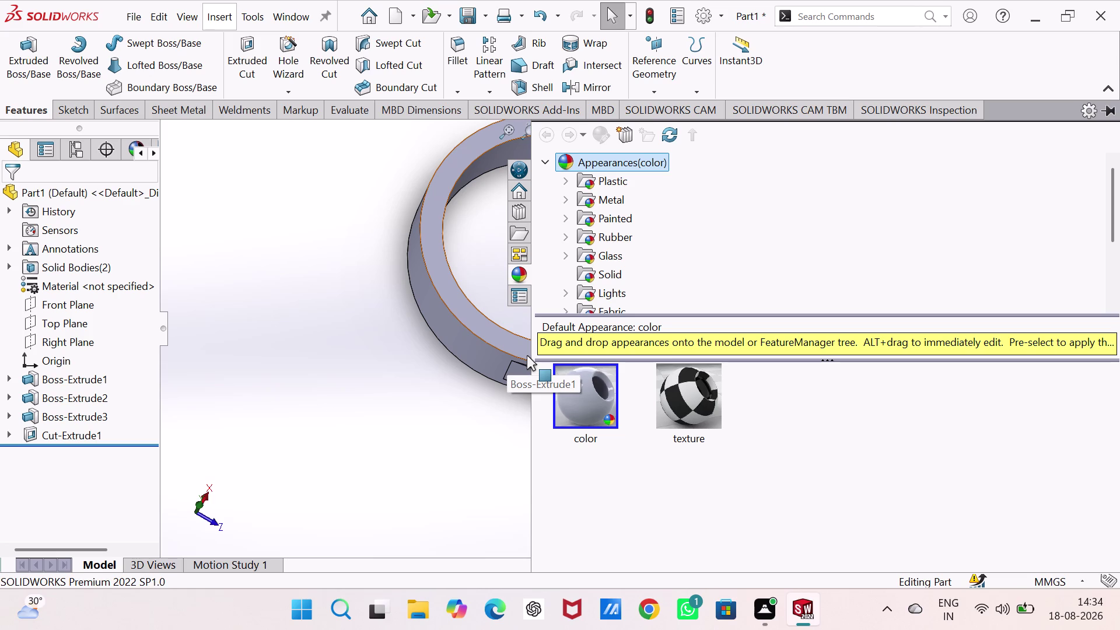
Apply the Metal > Bronze appearance to the bracket's ring body.
click(564, 200)
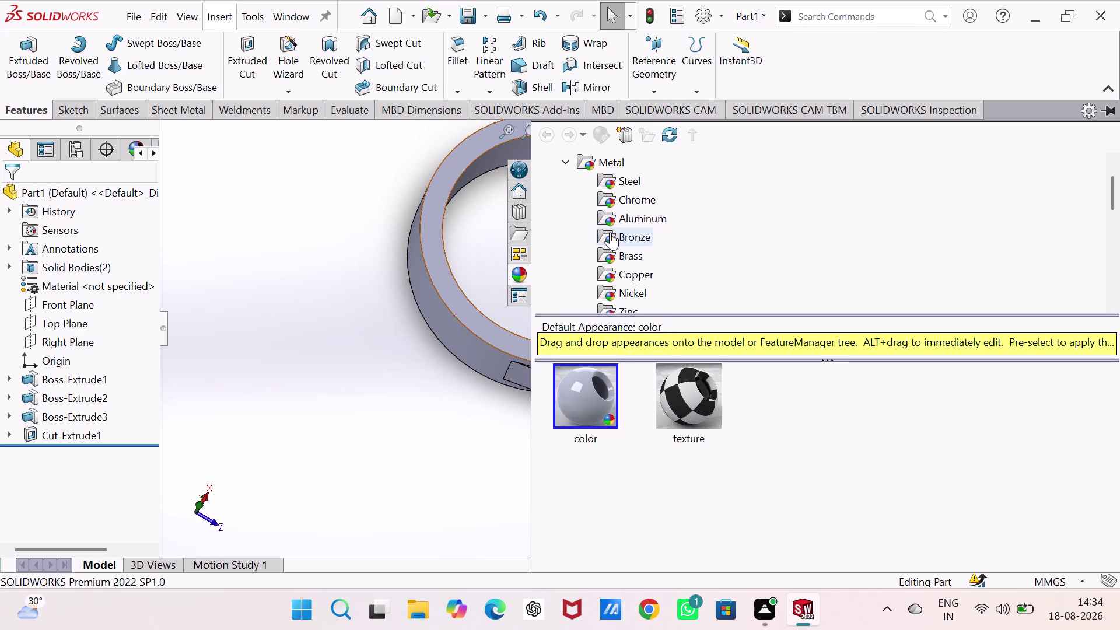
click(625, 231)
drag(803, 390, 640, 341)
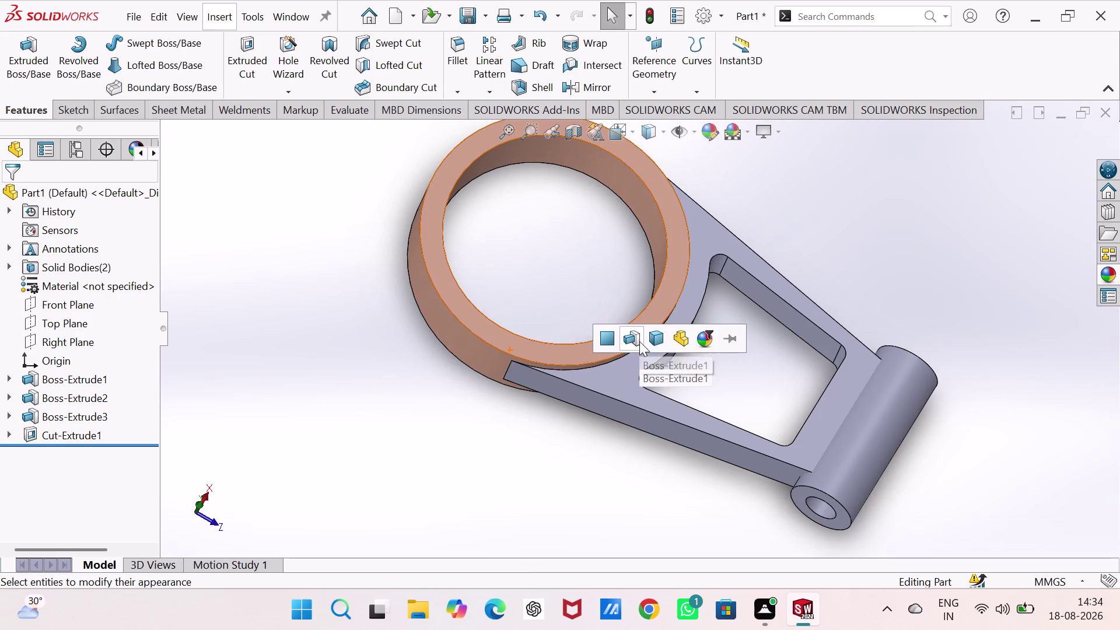
click(653, 337)
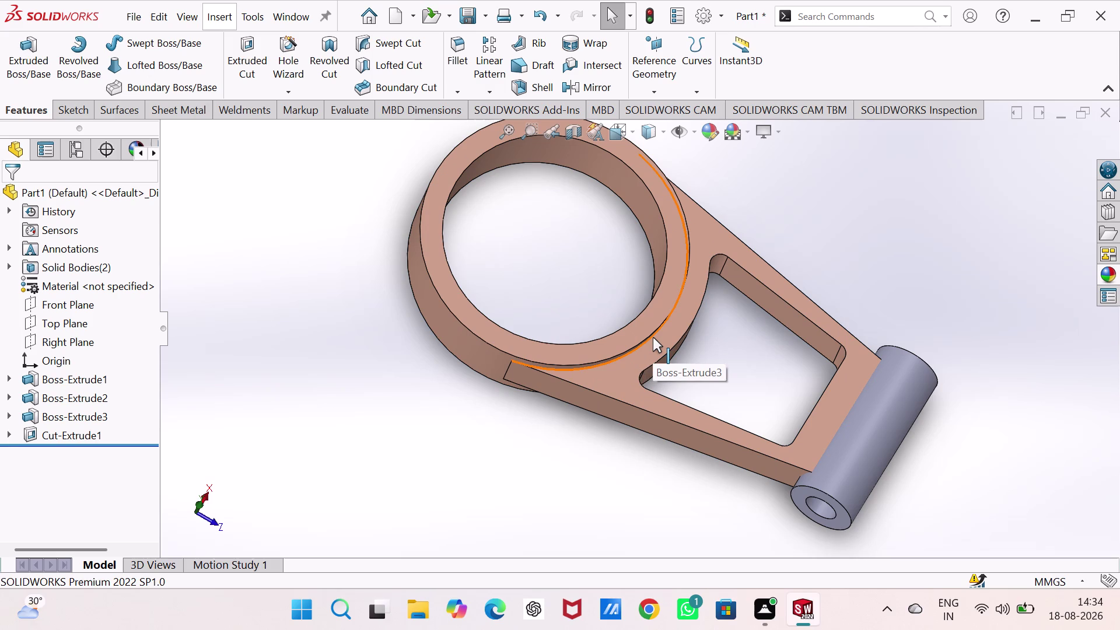
click(358, 402)
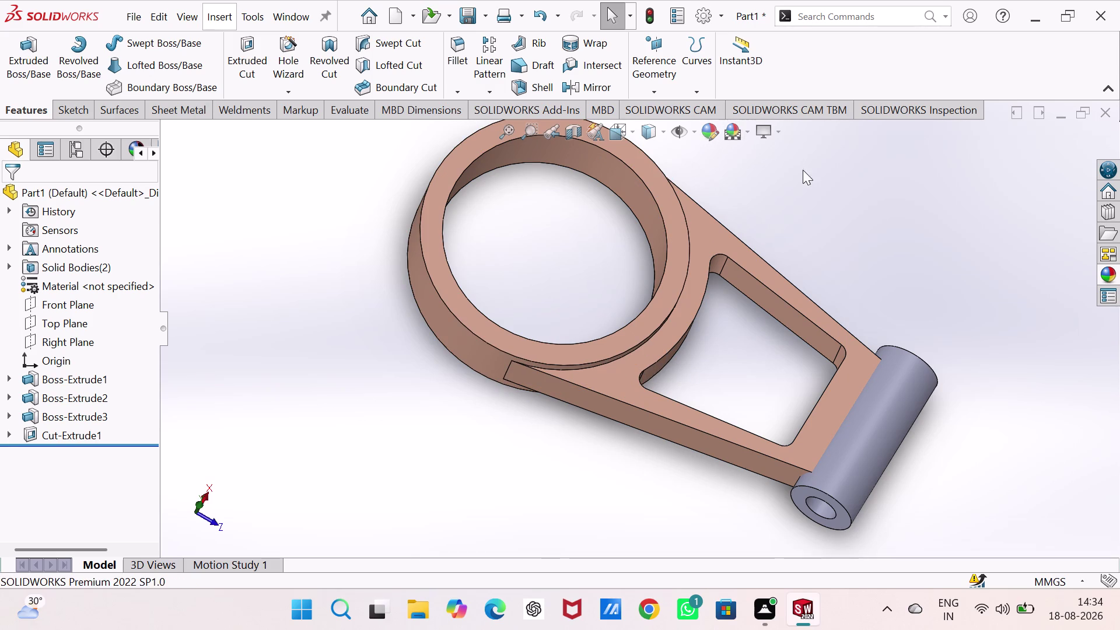
Apply the same bronze finish to the end cylinder body.
click(1113, 273)
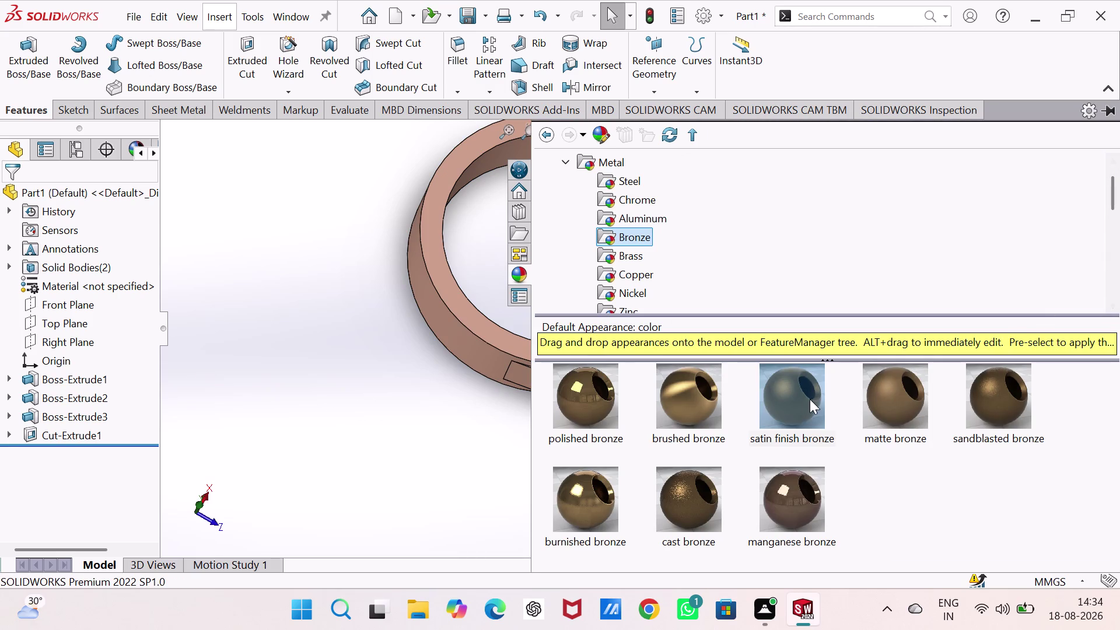
click(801, 395)
drag(631, 468, 504, 458)
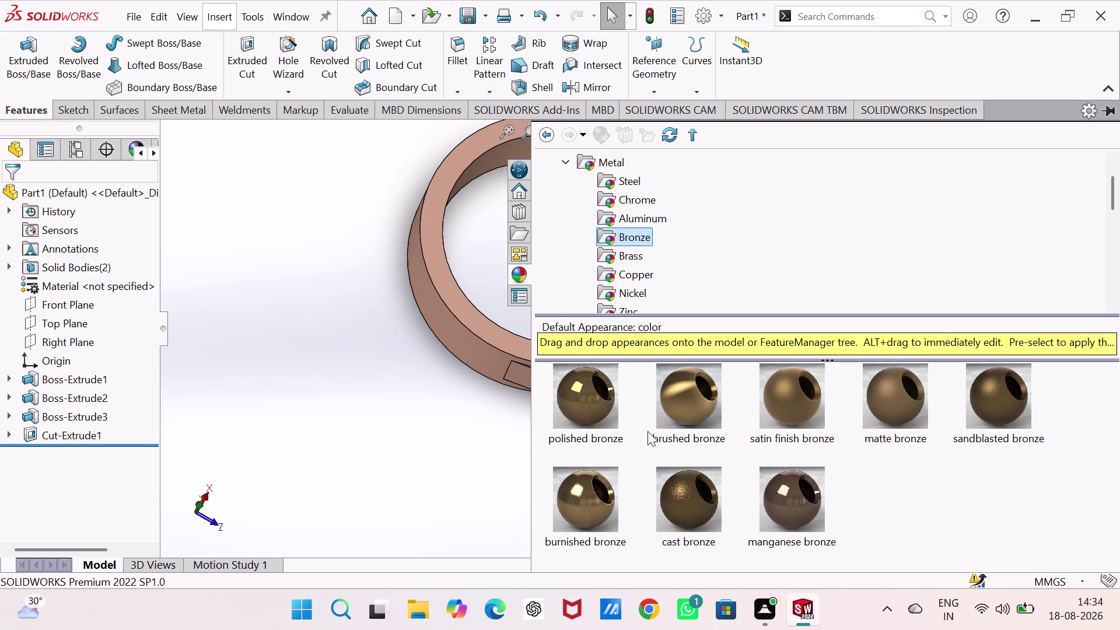
drag(784, 395, 932, 457)
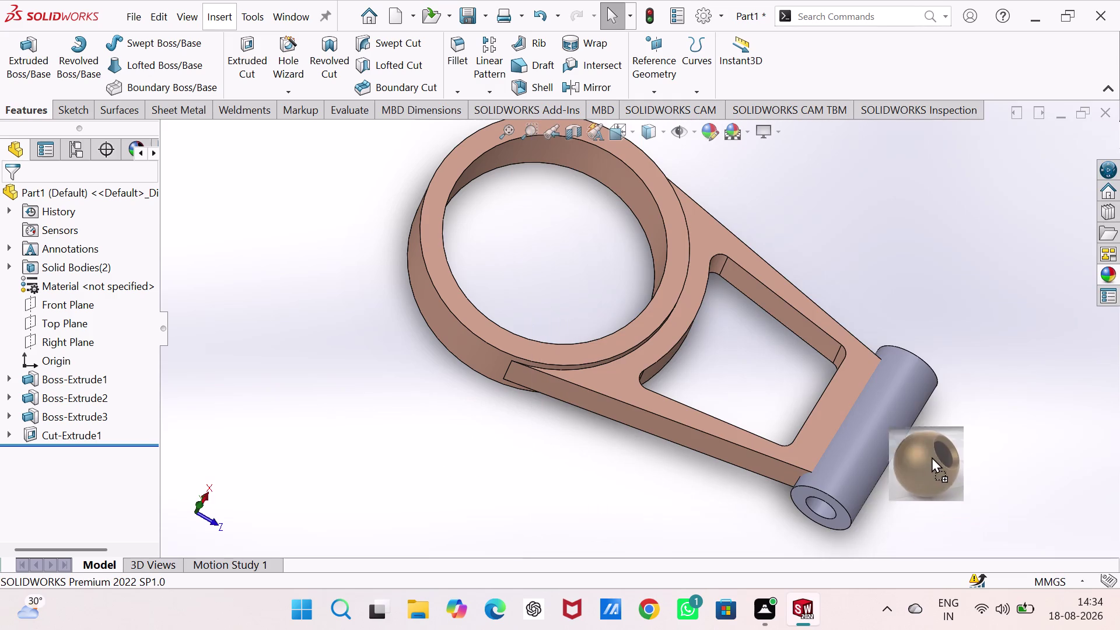
drag(932, 456, 884, 441)
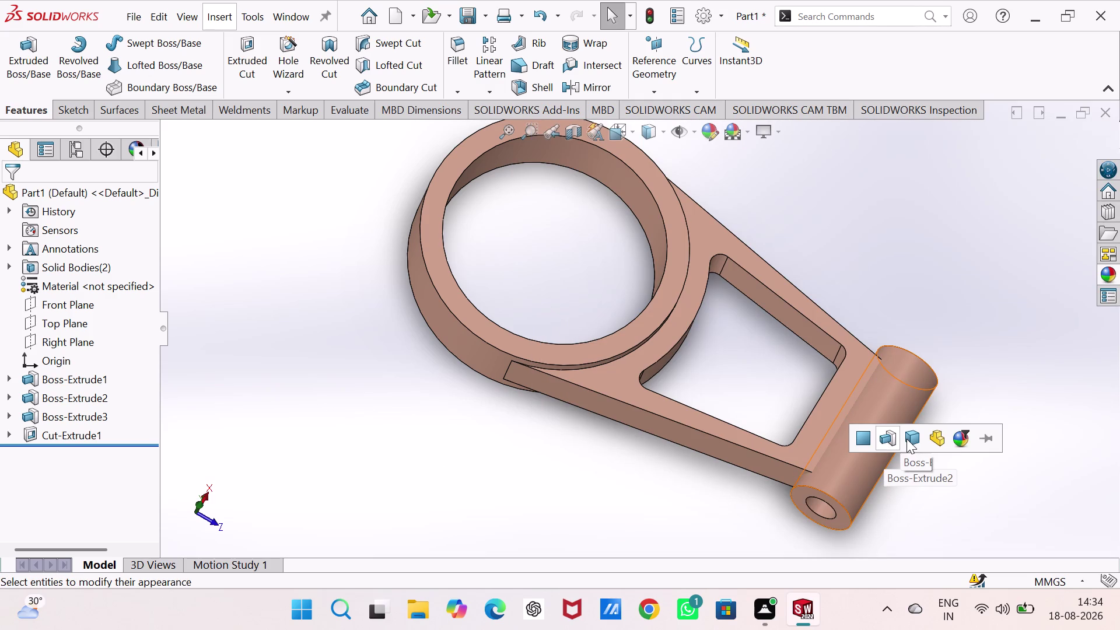
click(907, 438)
click(912, 255)
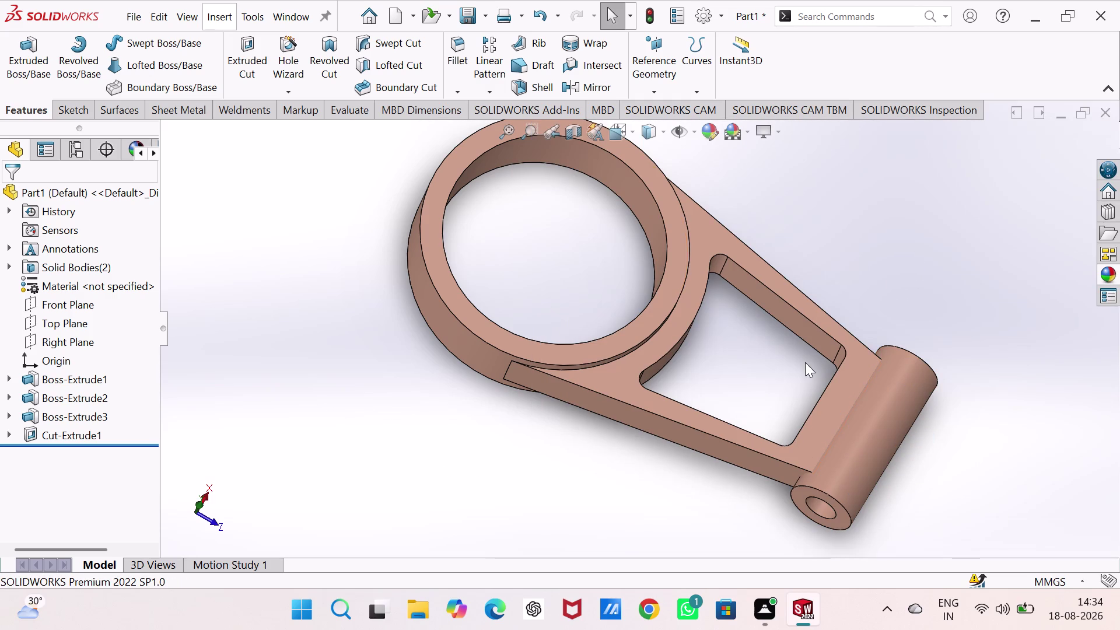
middle_drag(805, 363, 669, 414)
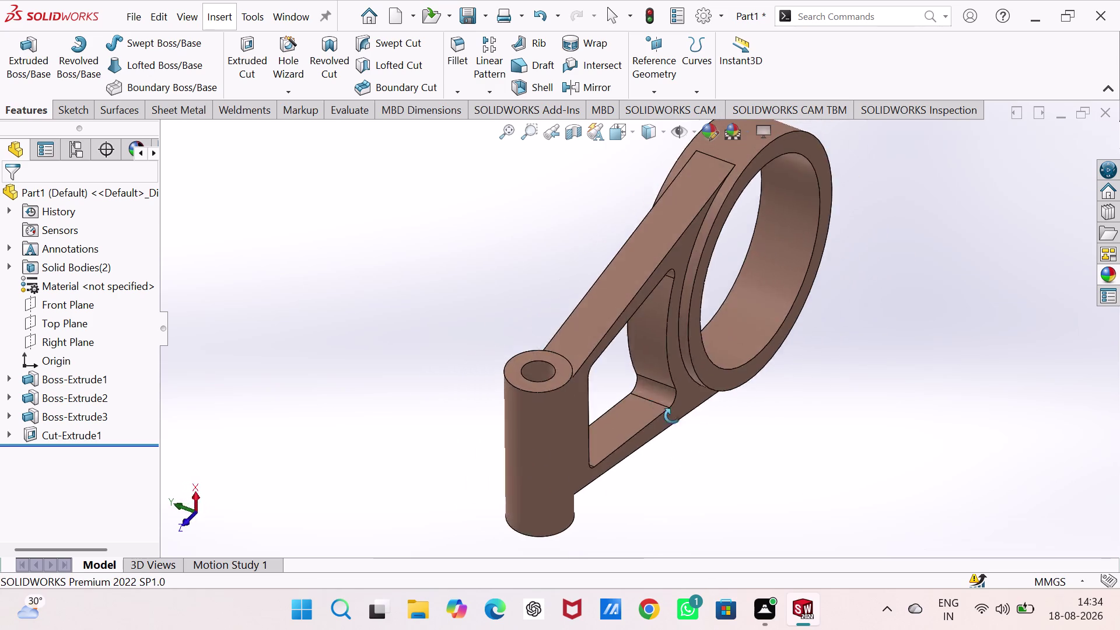
middle_drag(669, 414, 806, 383)
scroll(up, 3)
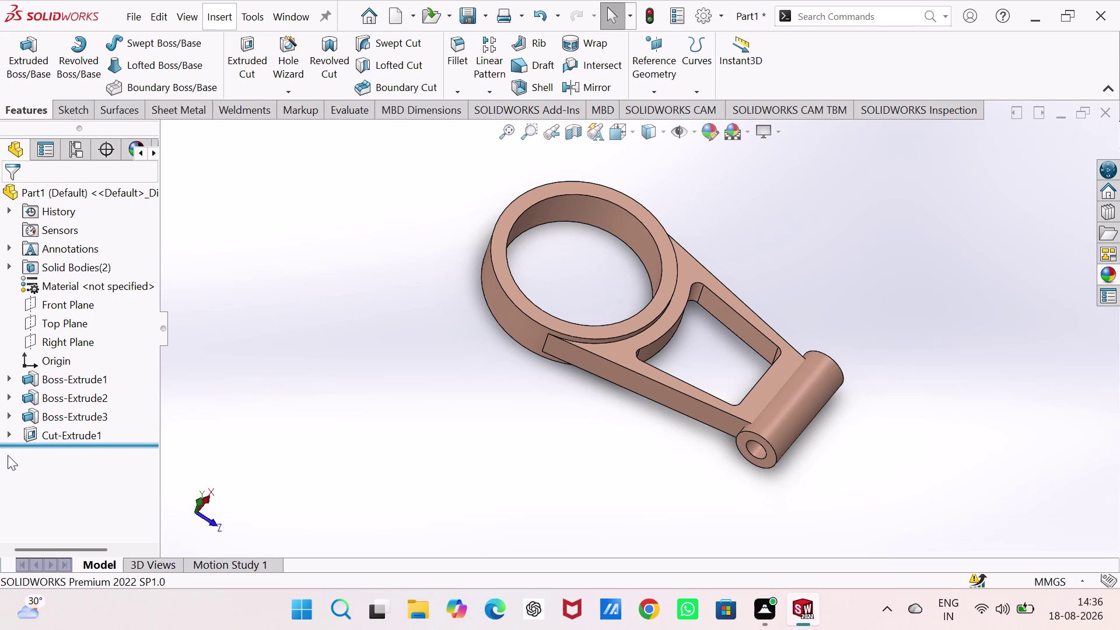
right_drag(8, 455, 2, 500)
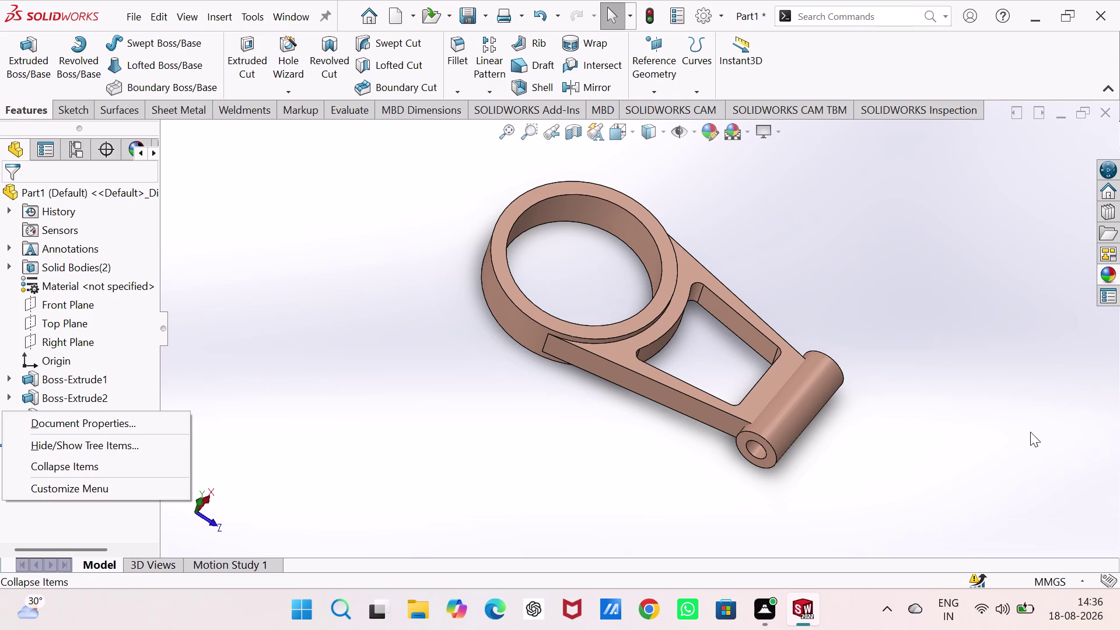
key(ctrl+n)
key(ctrl+s)
click(368, 402)
key(ctrl+s)
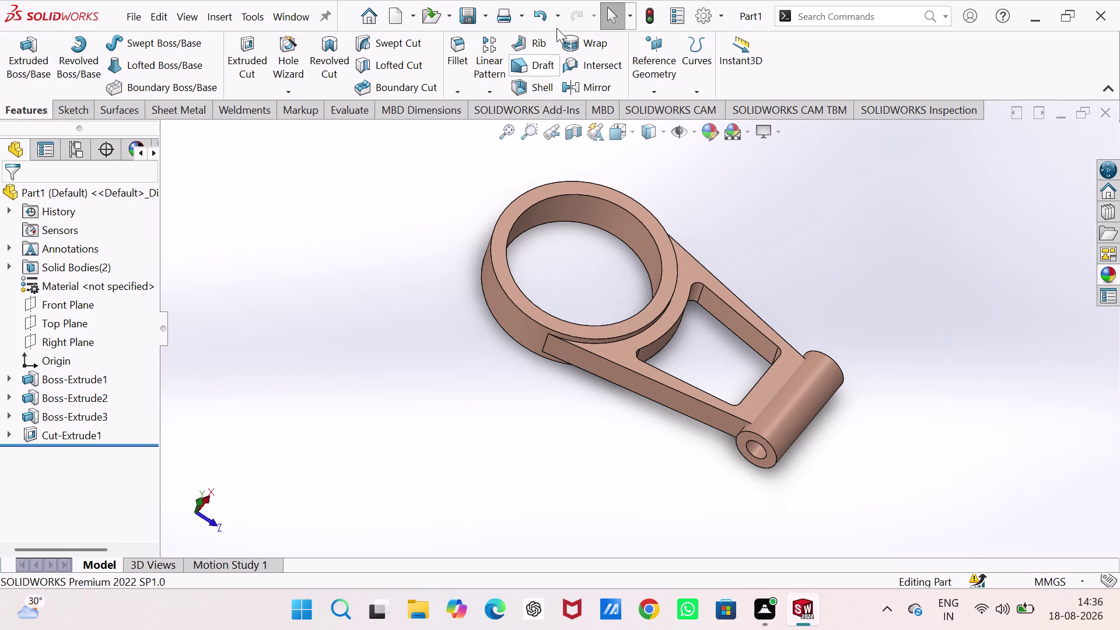
Save the bronze bracket part as Part1.
click(487, 16)
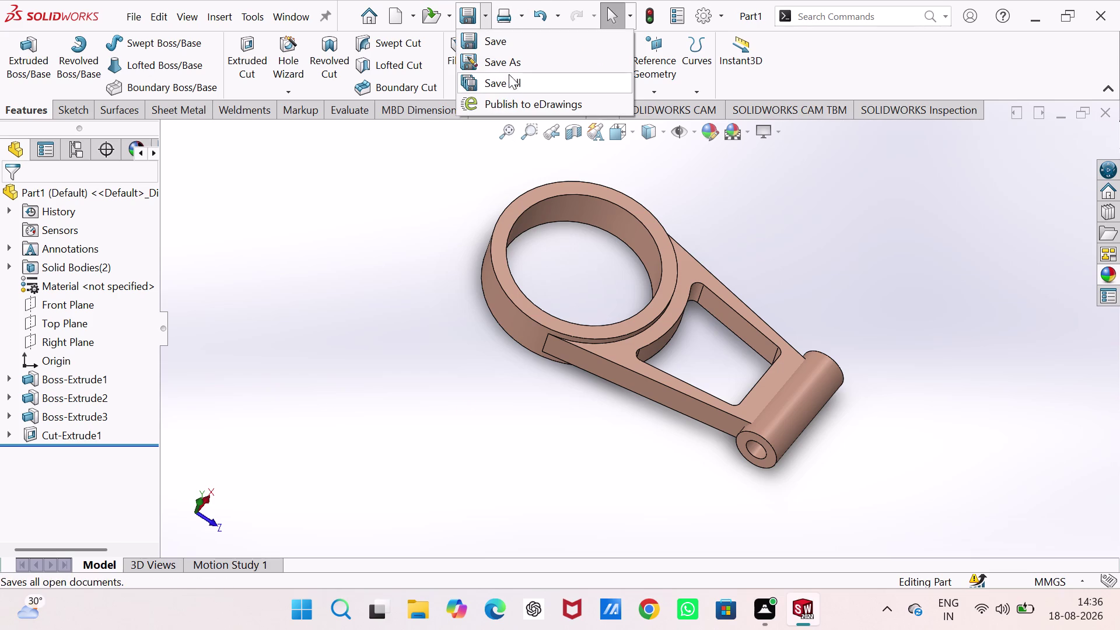
click(508, 62)
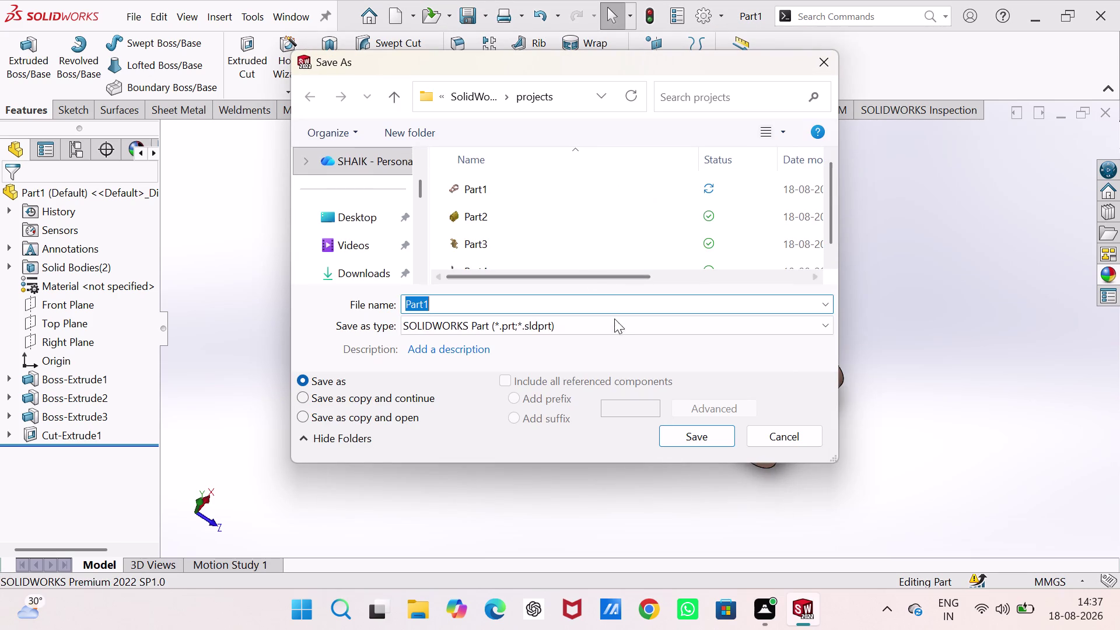
click(687, 447)
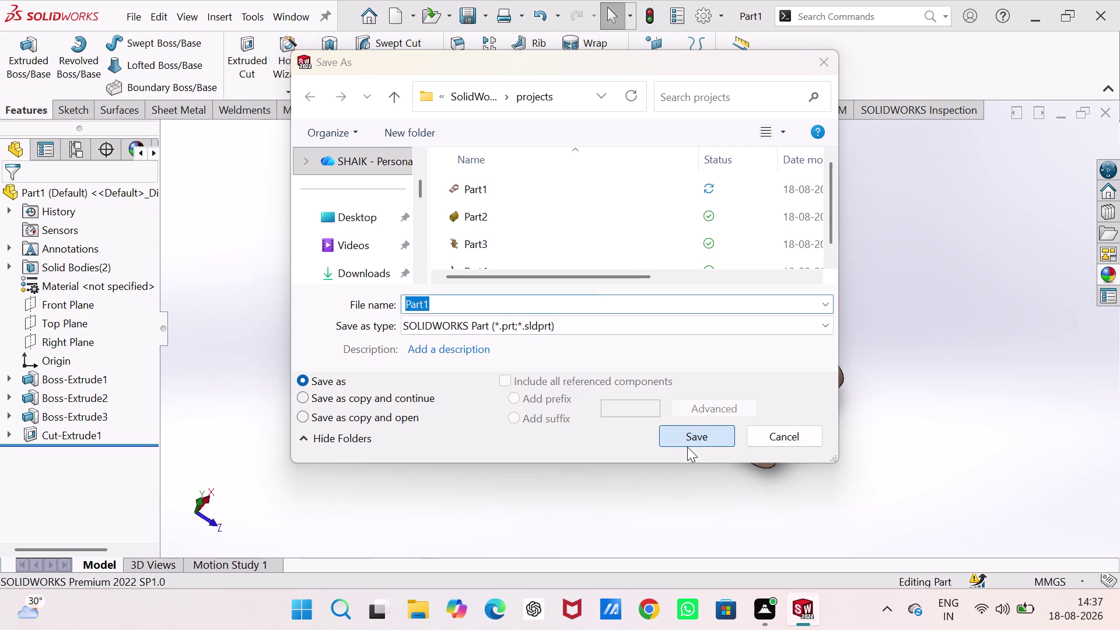
click(594, 304)
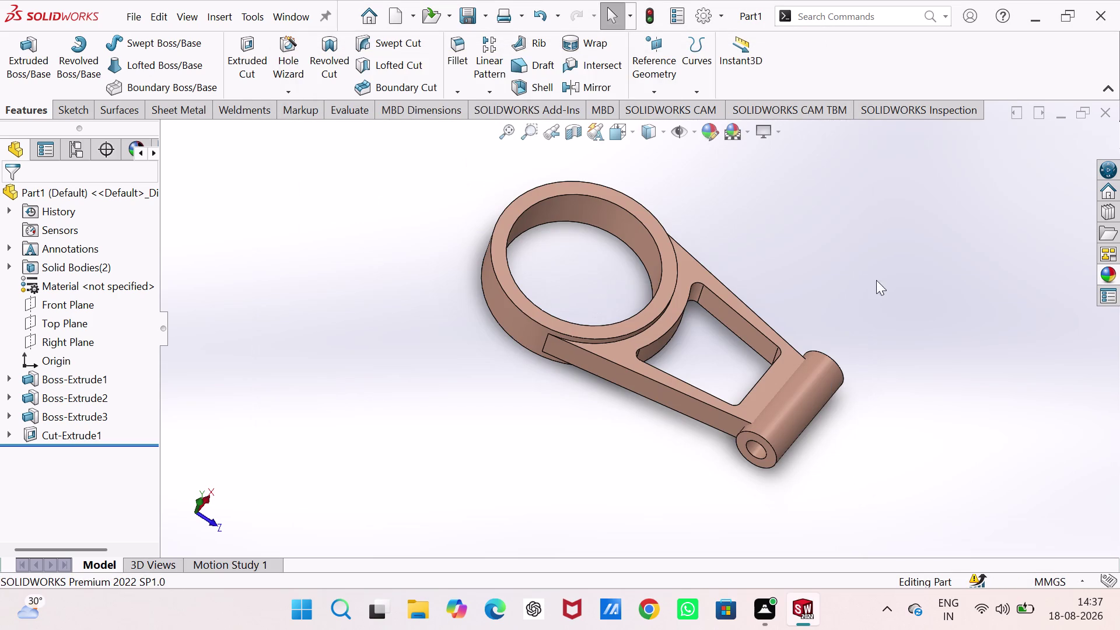
Create a new Drawing document.
click(874, 269)
key(ctrl+n)
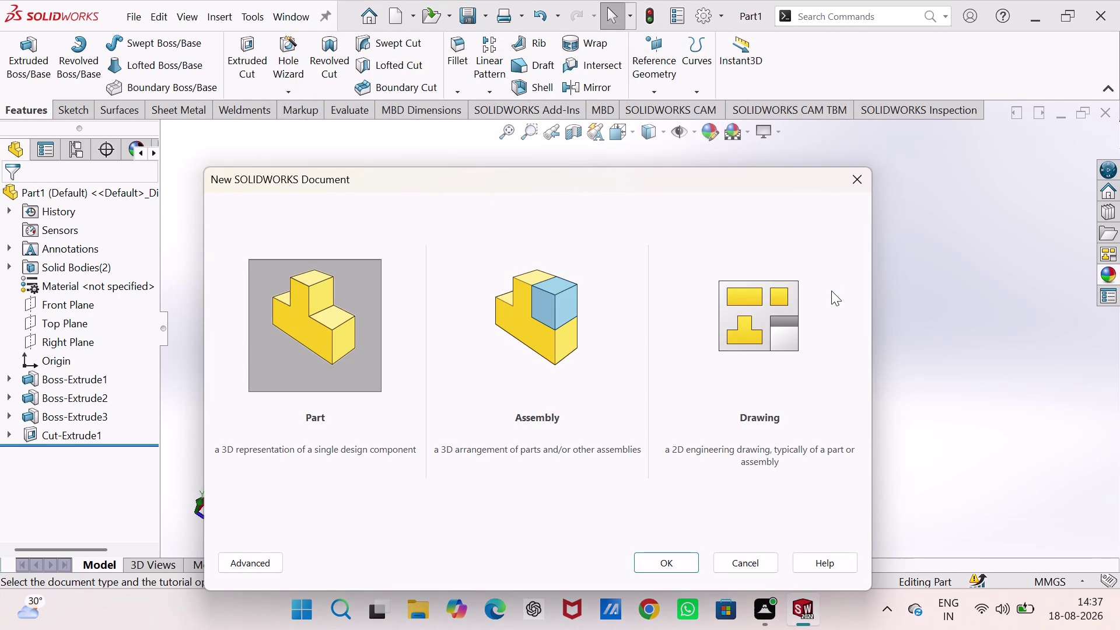
click(783, 305)
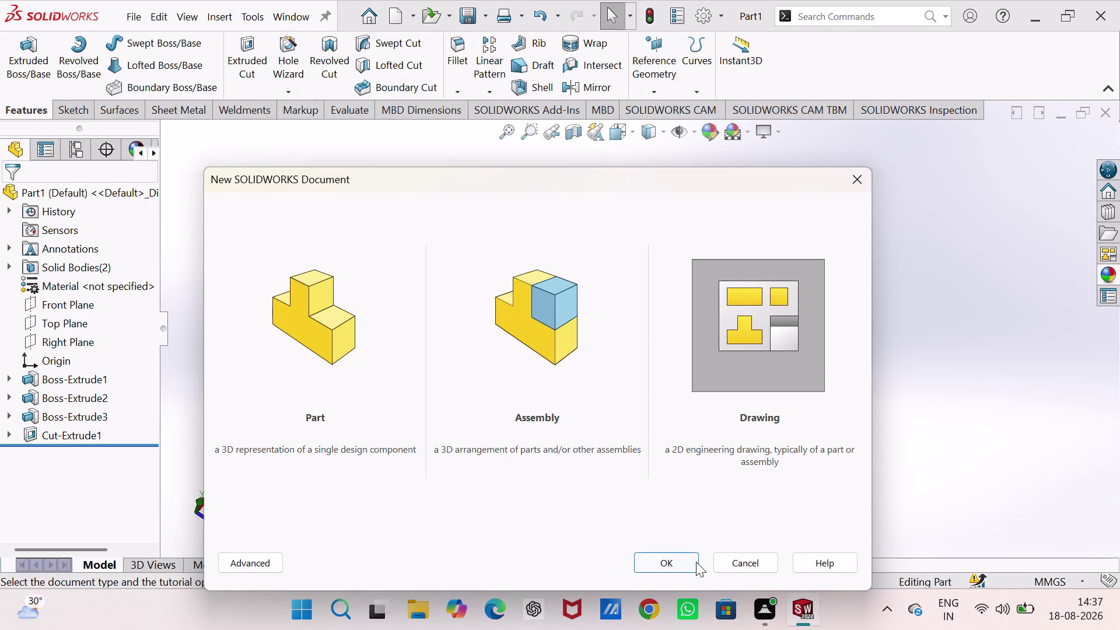
click(696, 562)
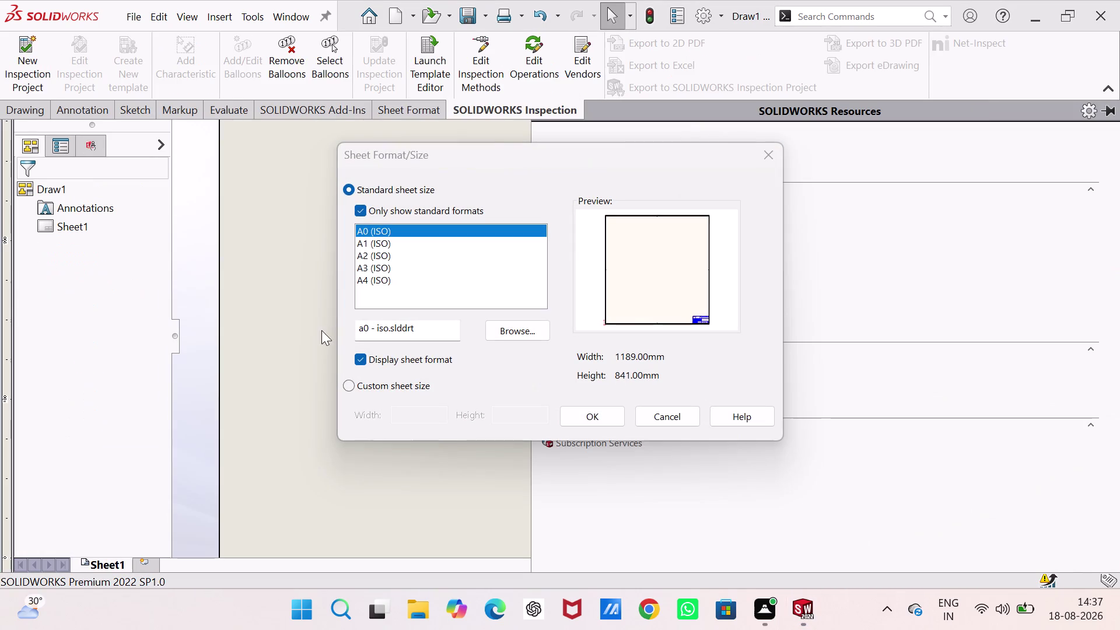
Accept a standard sheet size and start a model view of the bracket.
click(384, 267)
click(588, 417)
click(360, 399)
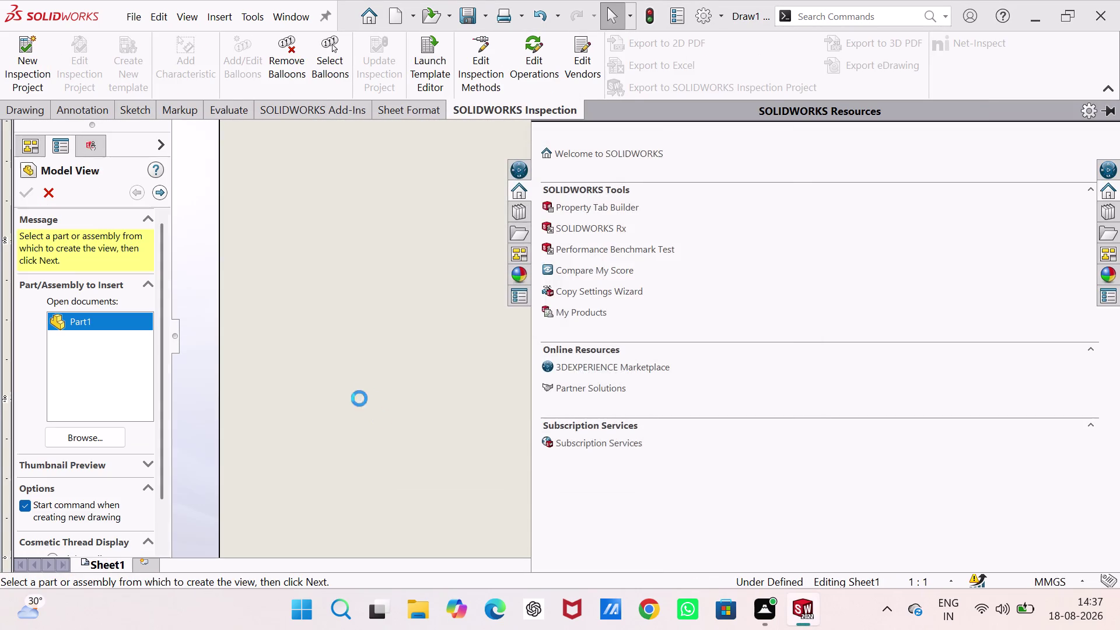
click(660, 301)
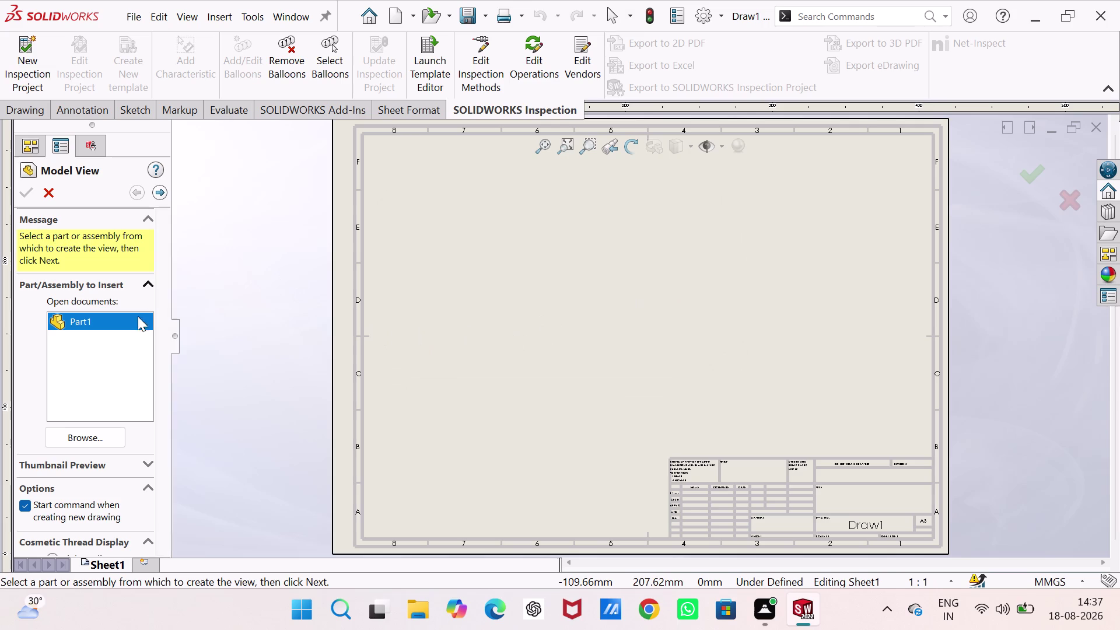
click(32, 109)
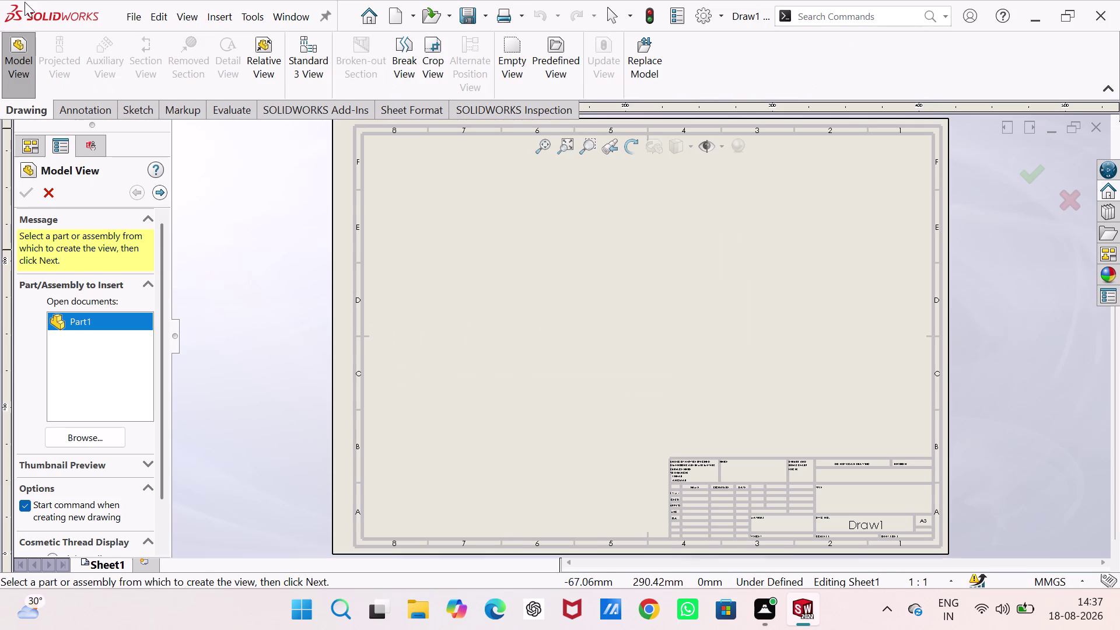
click(10, 47)
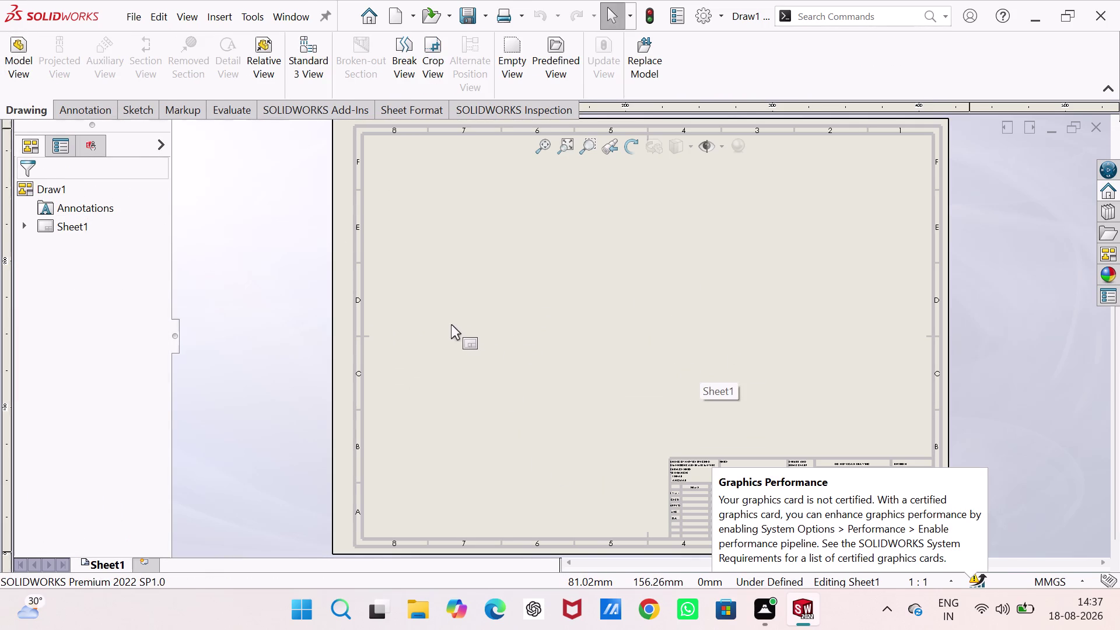
click(10, 56)
click(84, 434)
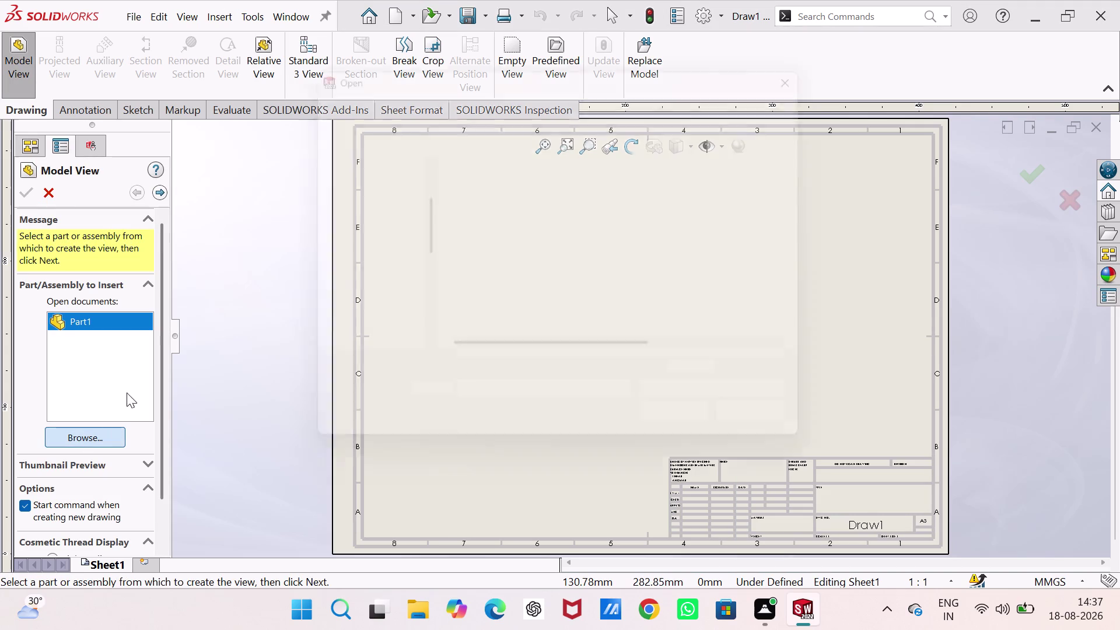
Place a 1:1 custom-scale front view of Part1 at the sheet's lower left.
click(478, 186)
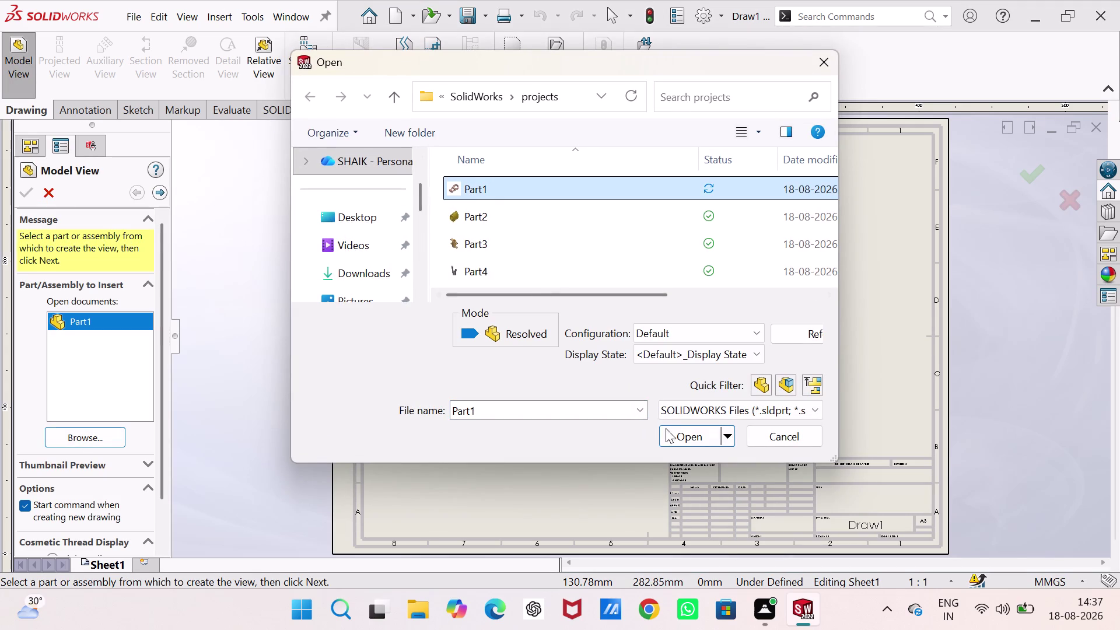
click(678, 432)
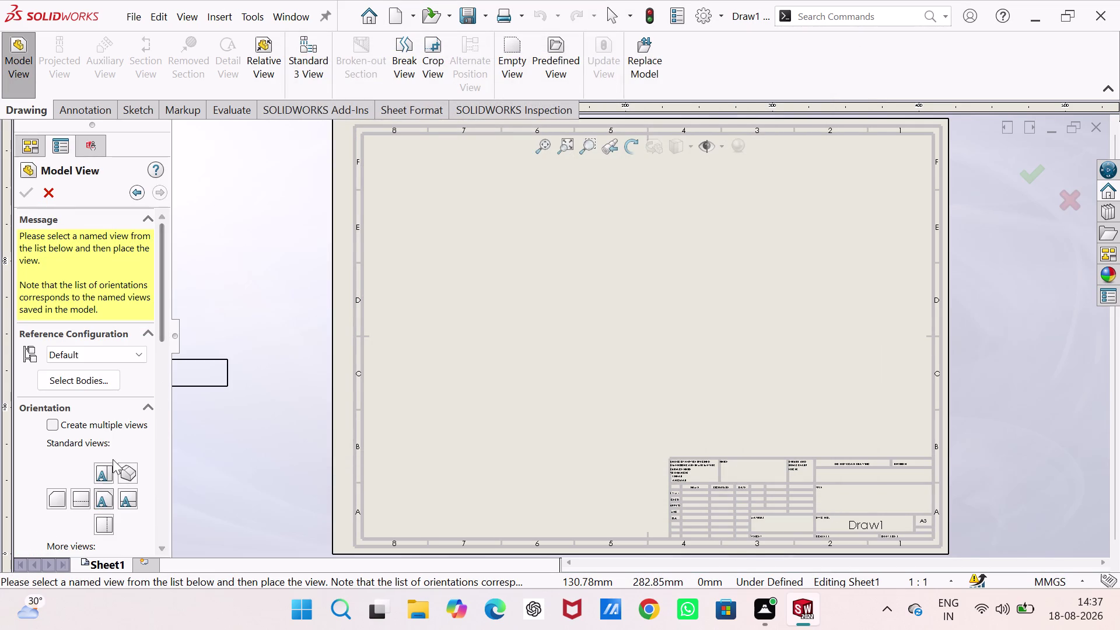
drag(161, 334, 170, 494)
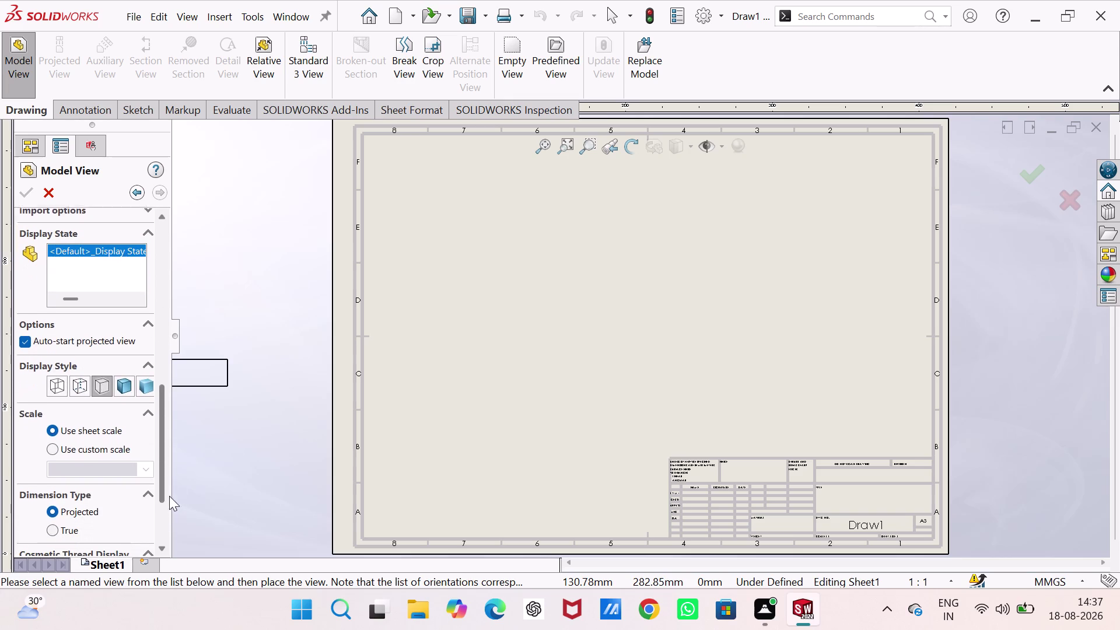
drag(169, 494, 163, 497)
click(77, 439)
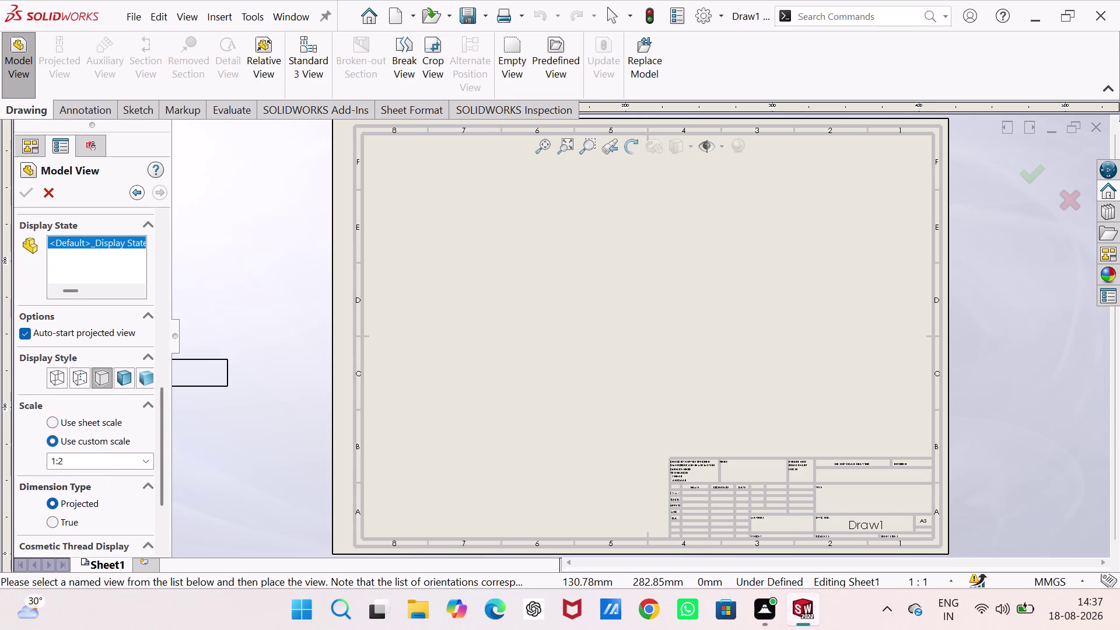
click(143, 461)
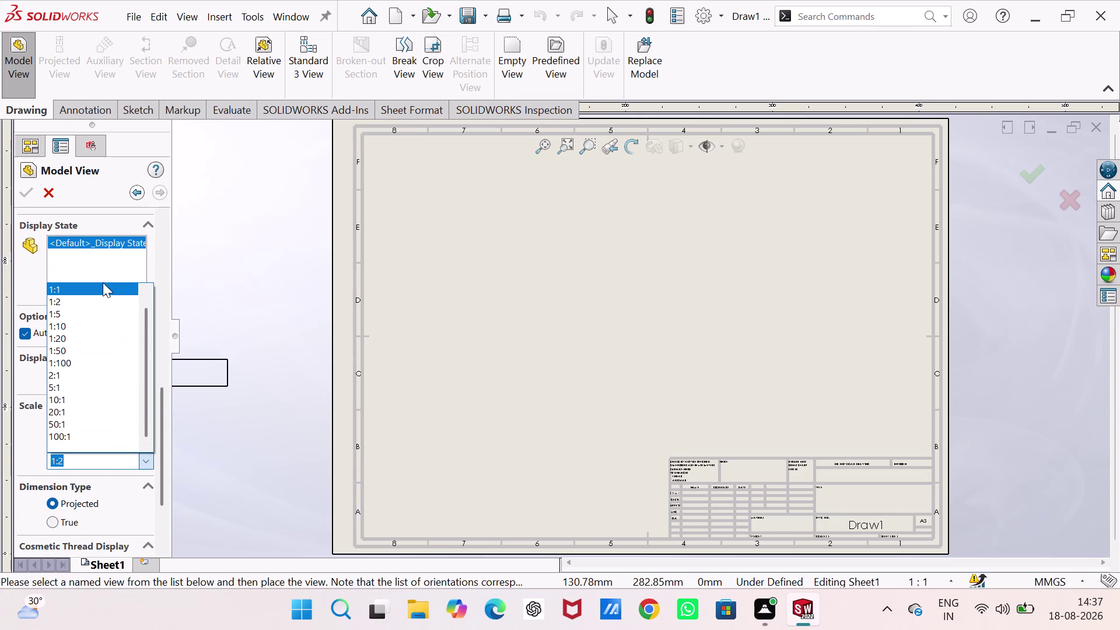
click(103, 282)
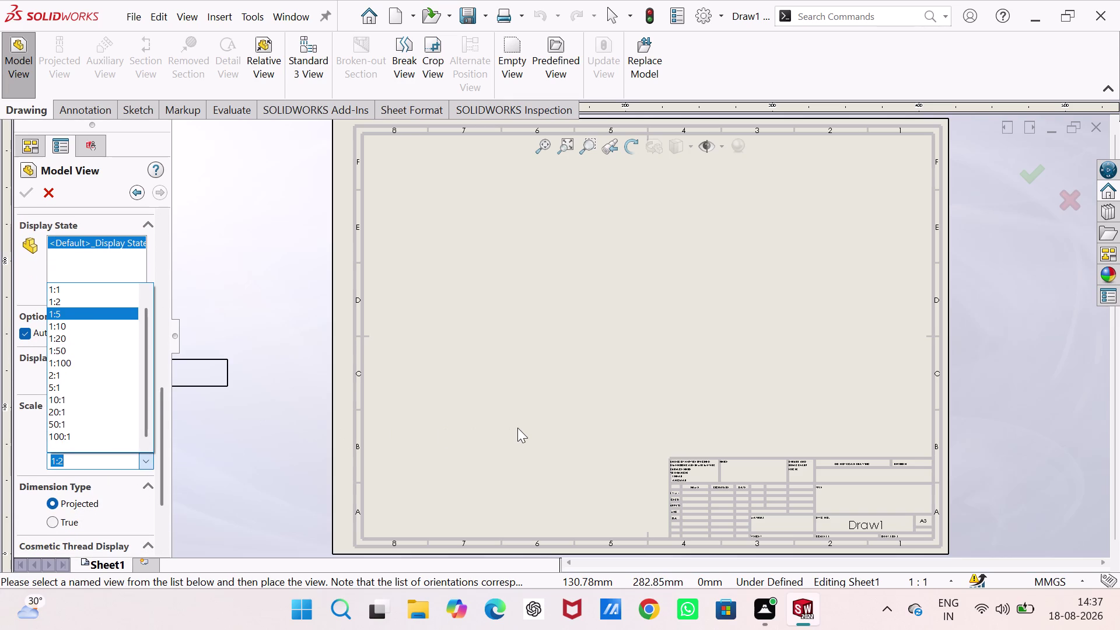
click(92, 288)
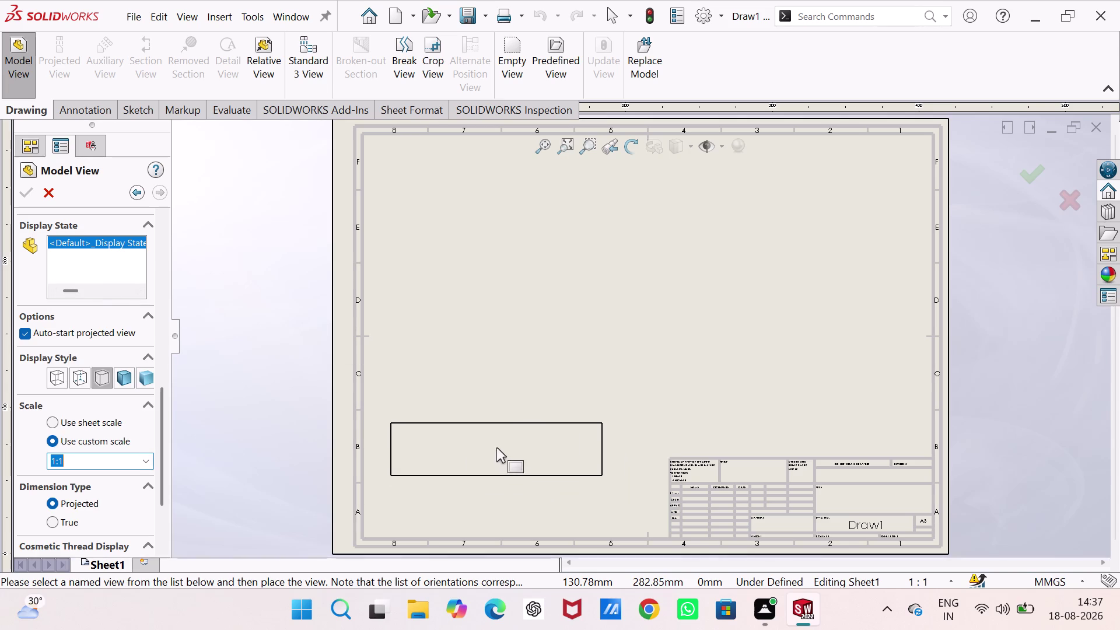
click(510, 424)
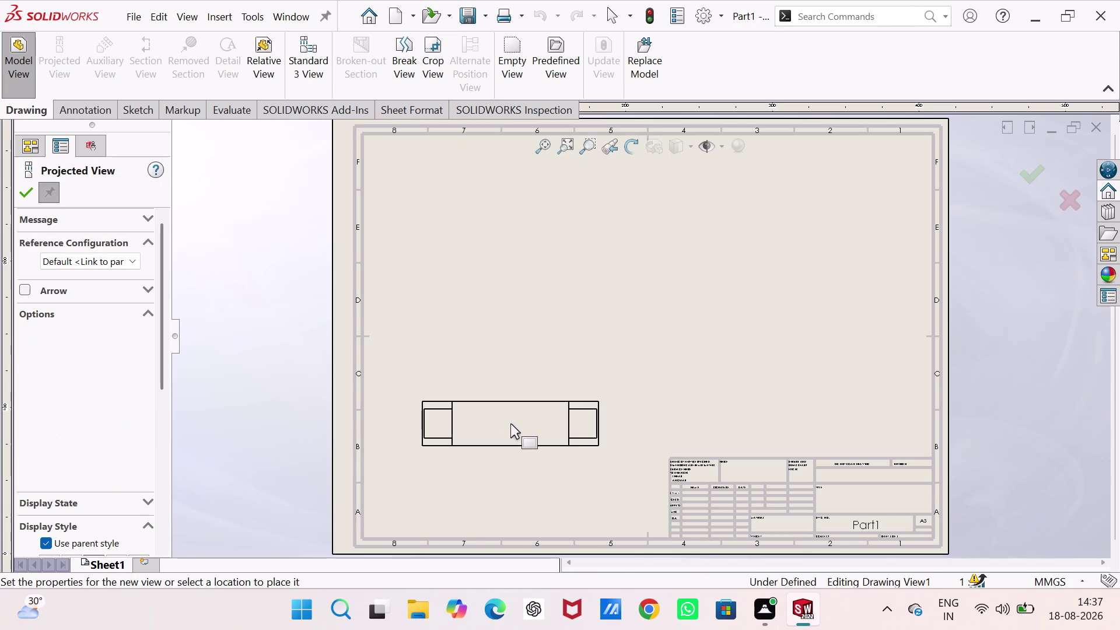
Cancel the projected view and undo Drawing View1, leaving Sheet1 blank.
key(ctrl+z)
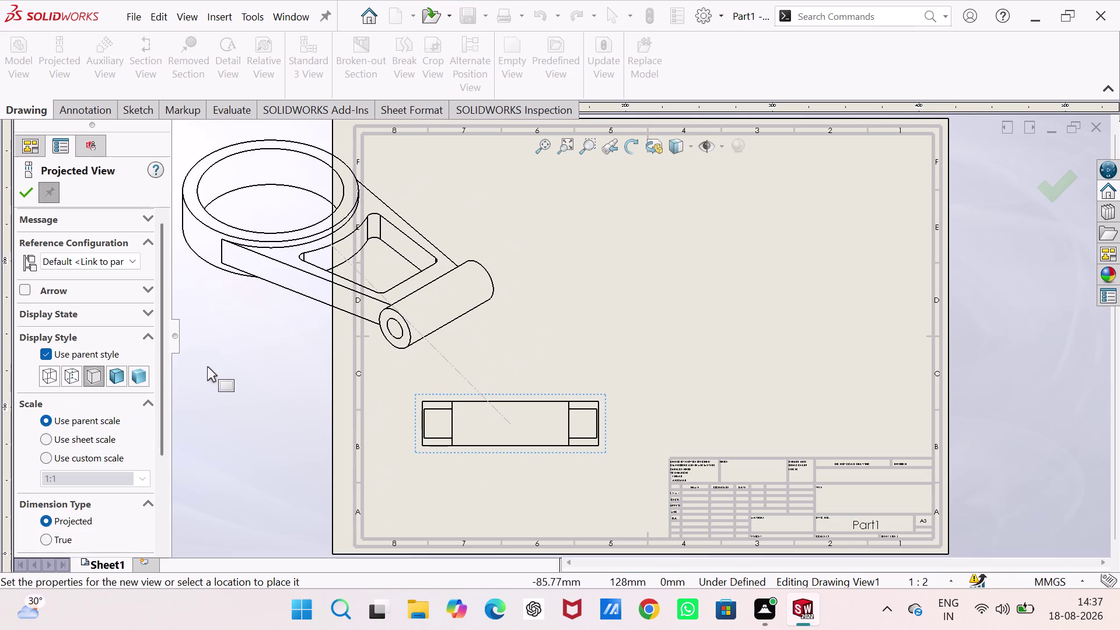
drag(164, 377, 167, 469)
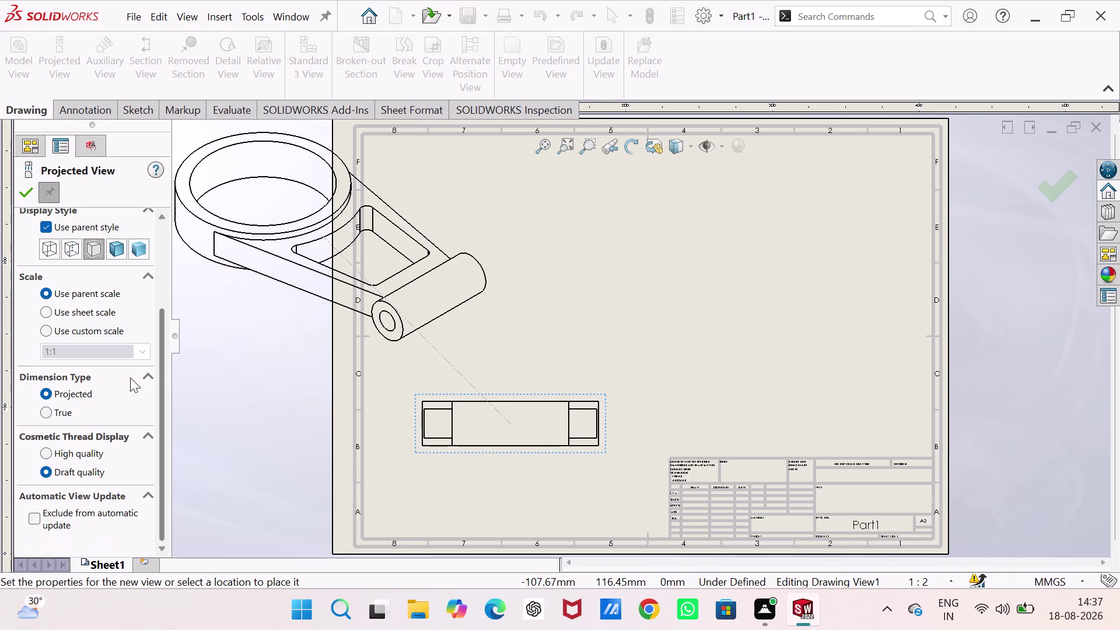
click(73, 253)
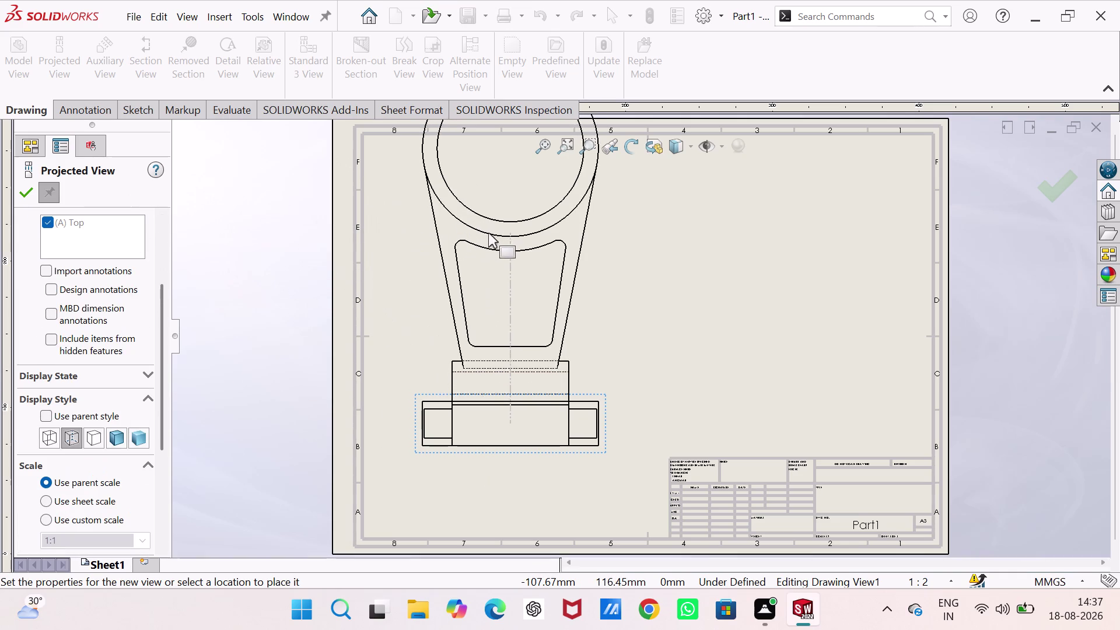
scroll(up, 3)
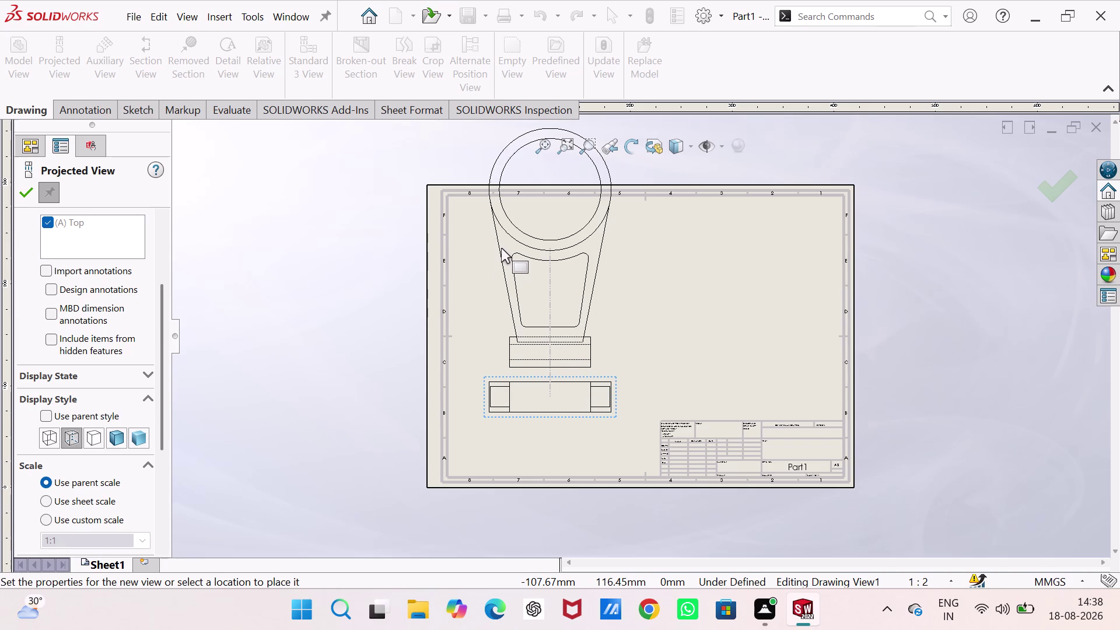
key(Escape)
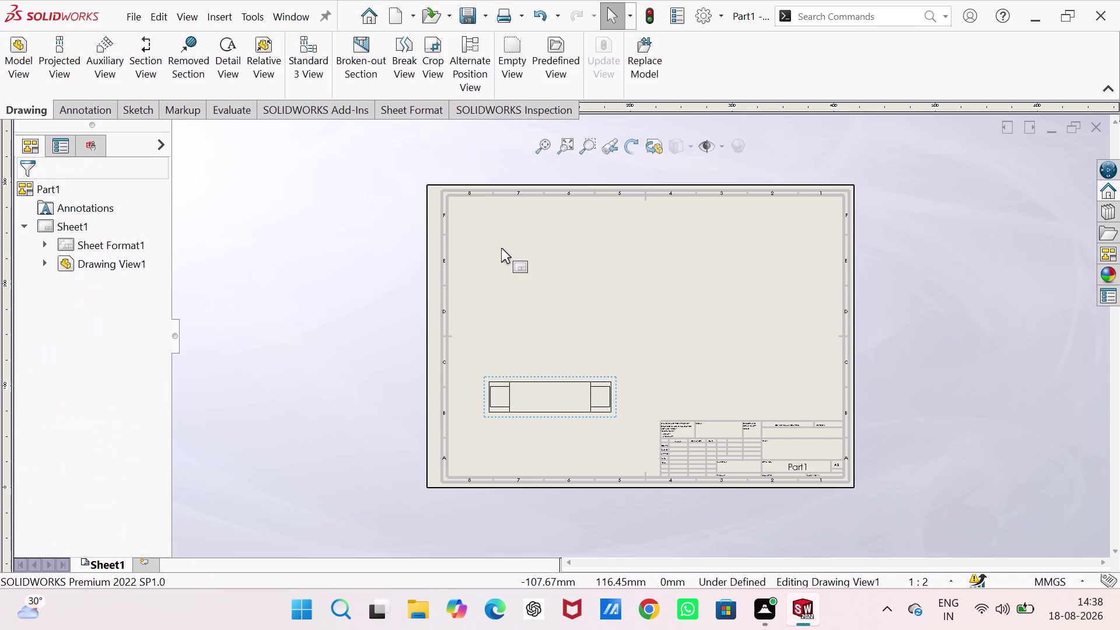
key(Escape)
key(ctrl+z)
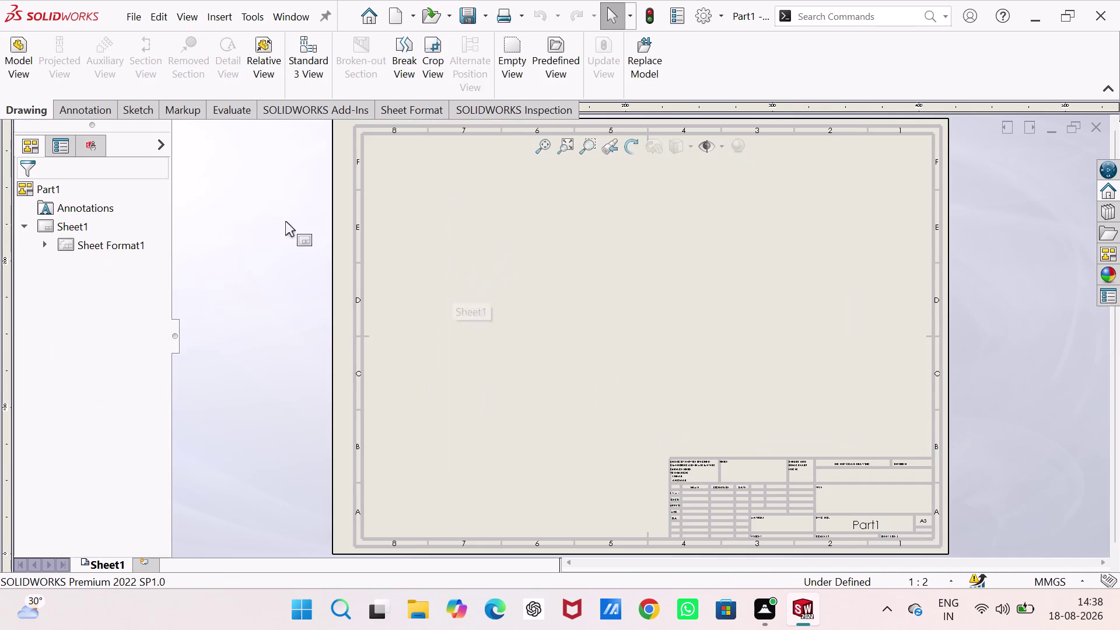
Insert a 1:1 Part1 front view with Hidden Lines Visible near the sheet bottom.
click(11, 48)
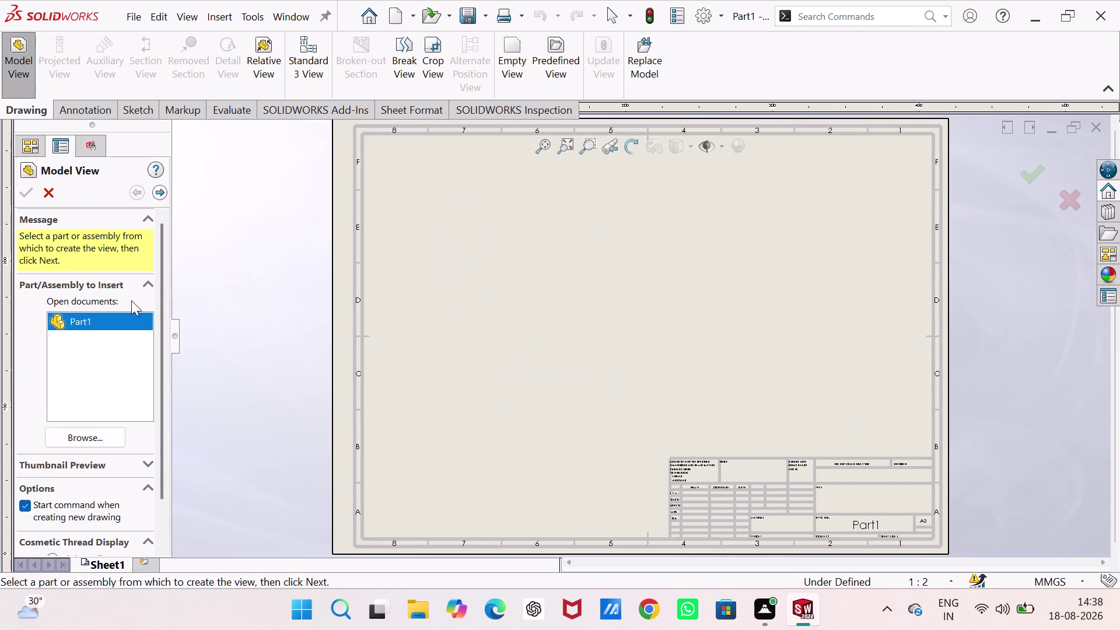
double_click(103, 321)
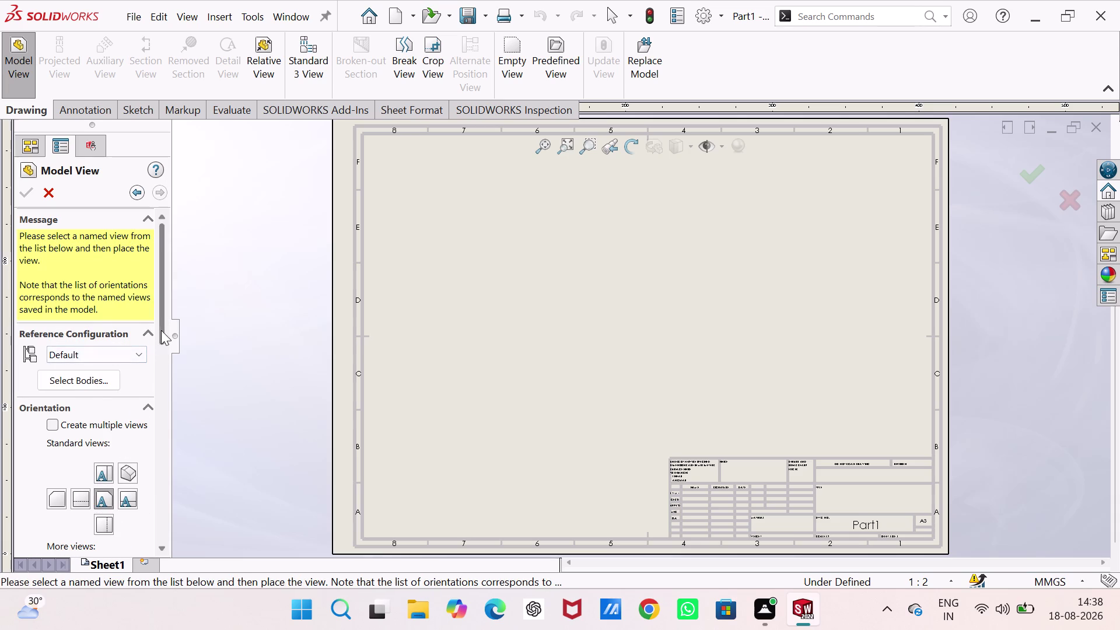
drag(162, 329, 164, 513)
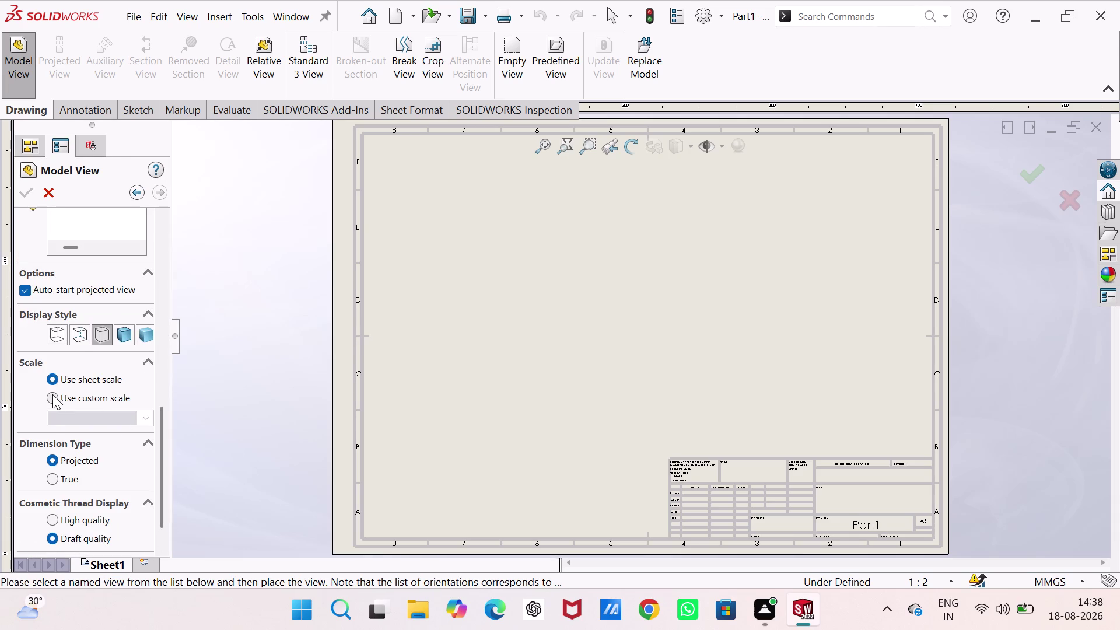
click(52, 394)
click(78, 334)
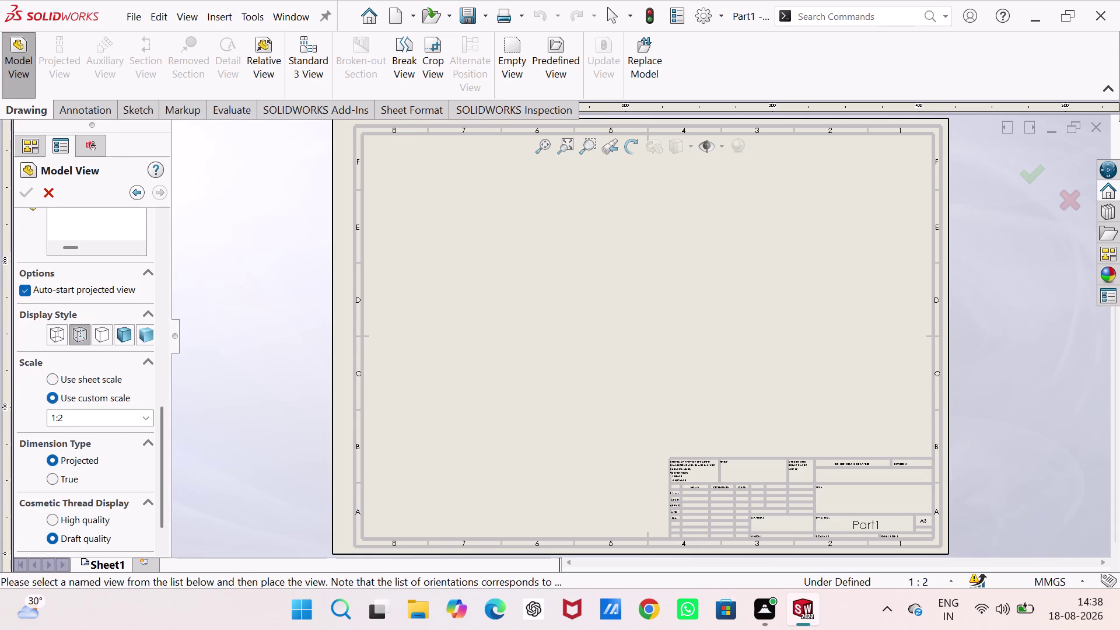
click(145, 417)
click(102, 429)
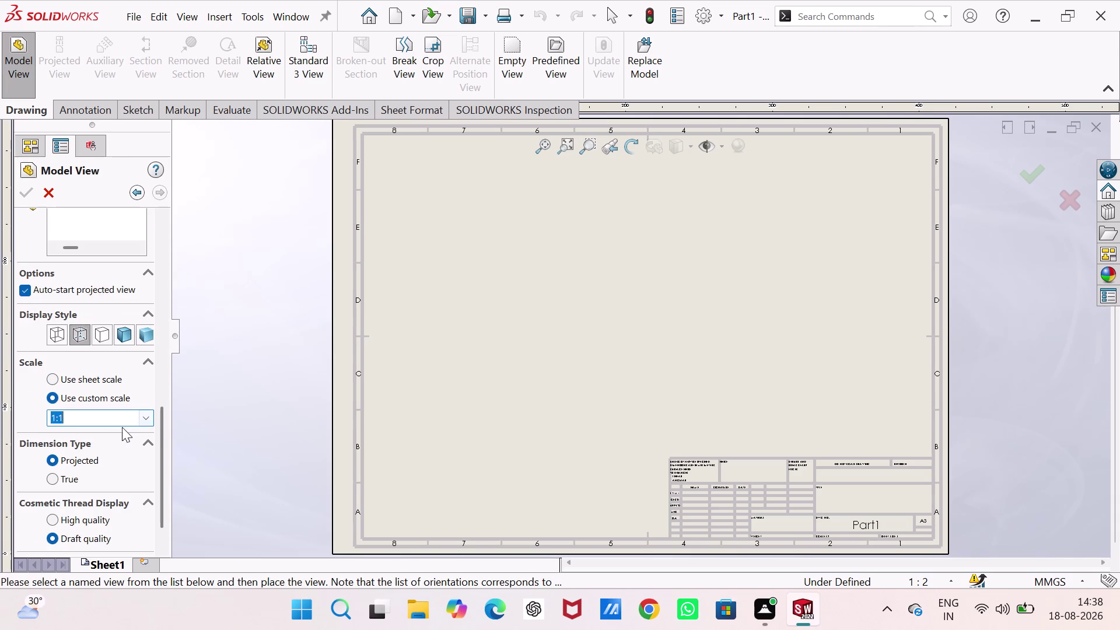
click(510, 480)
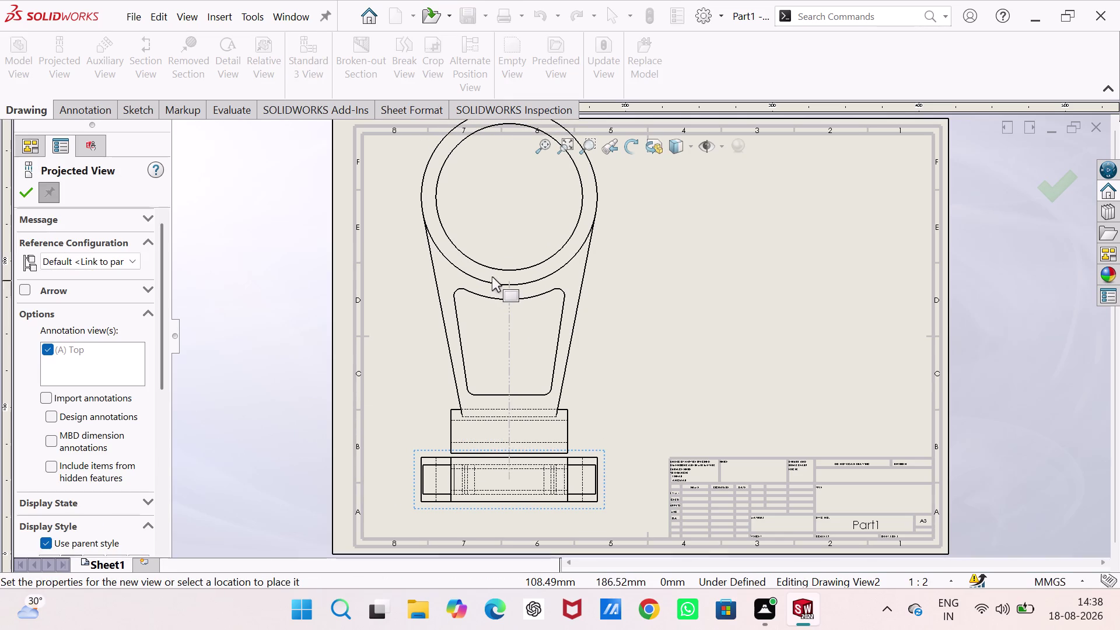
Give the projected view a custom scale from the preset scale list.
drag(161, 313, 162, 403)
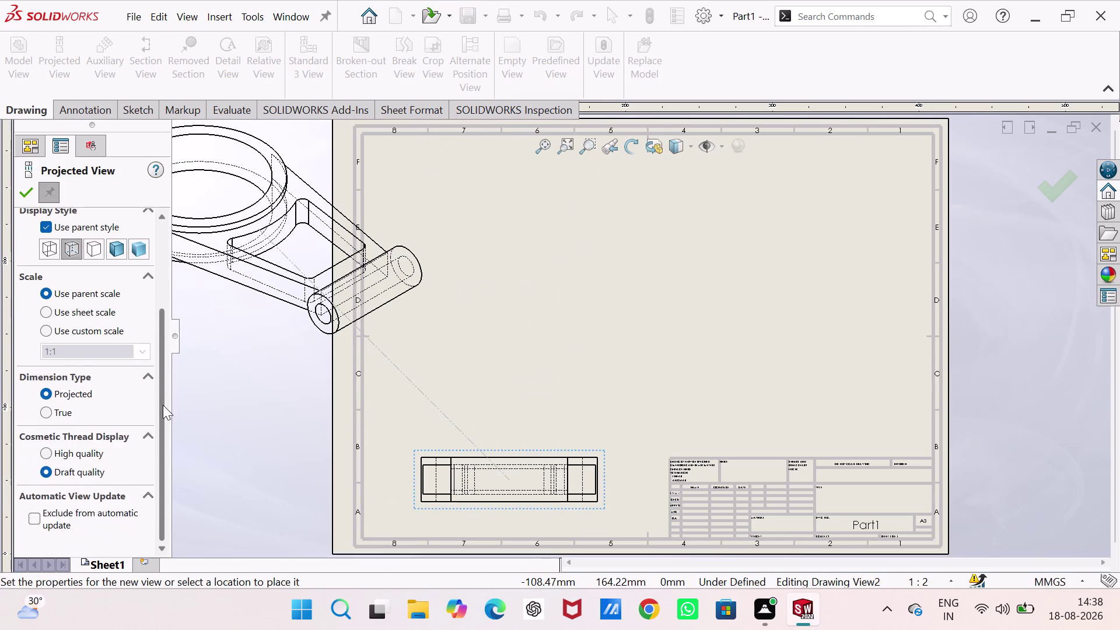
drag(162, 402, 162, 405)
click(48, 327)
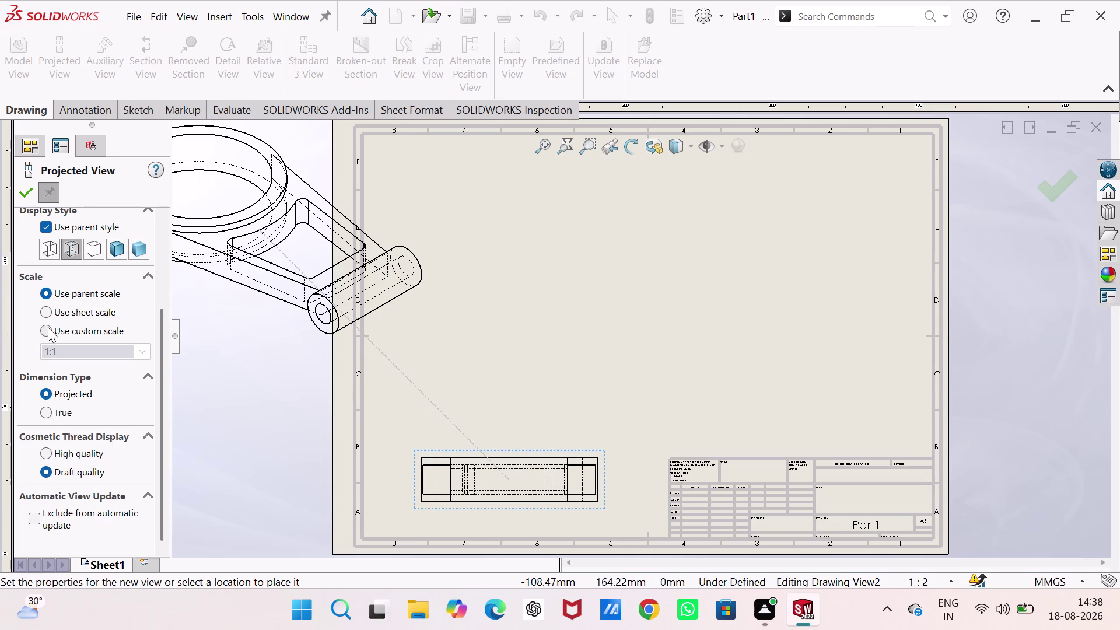
click(146, 352)
click(97, 377)
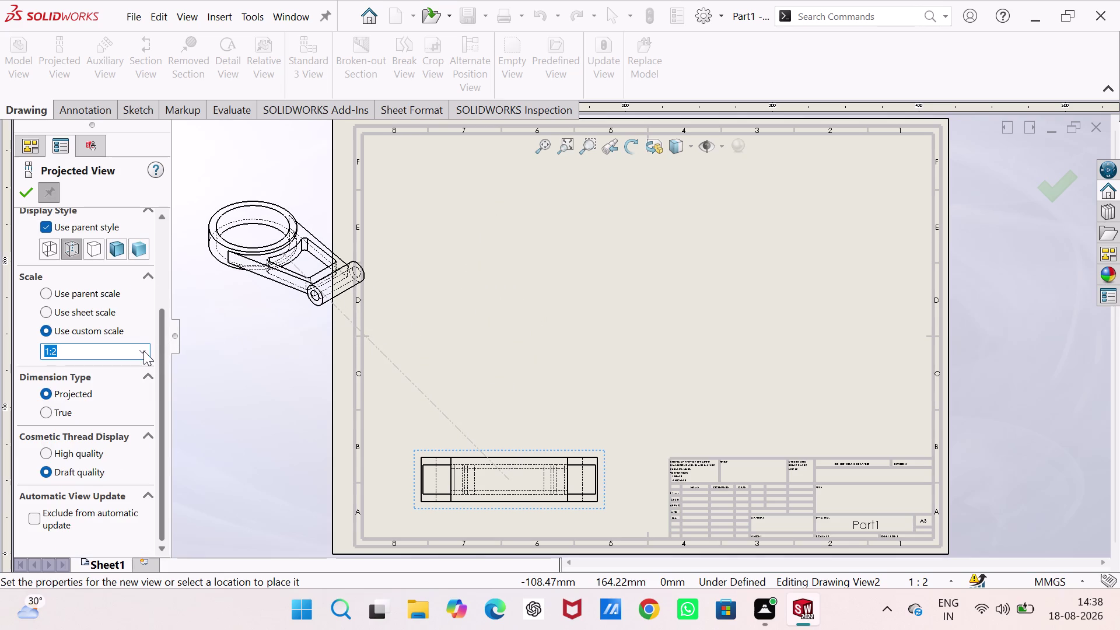
click(143, 351)
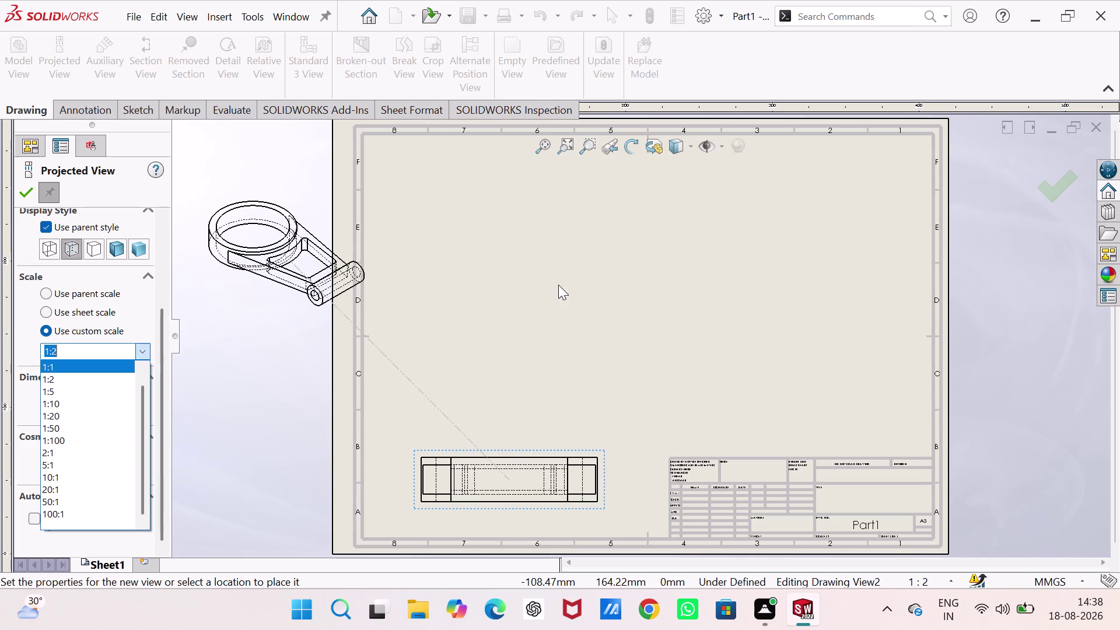
click(100, 377)
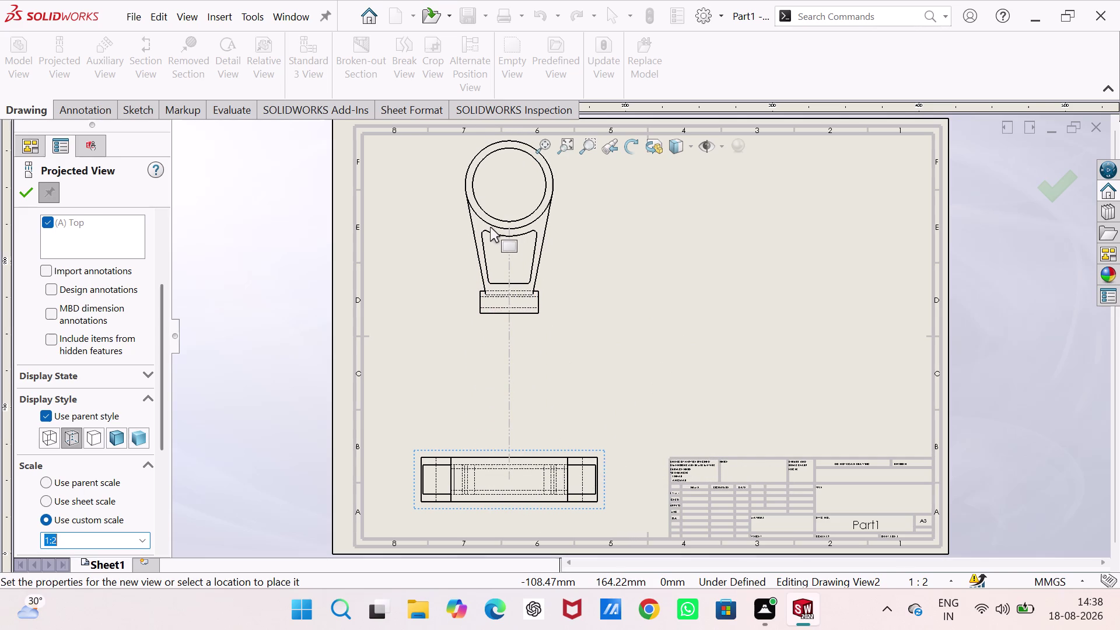
Project the right side view from the front view, then exit Projected View.
click(490, 227)
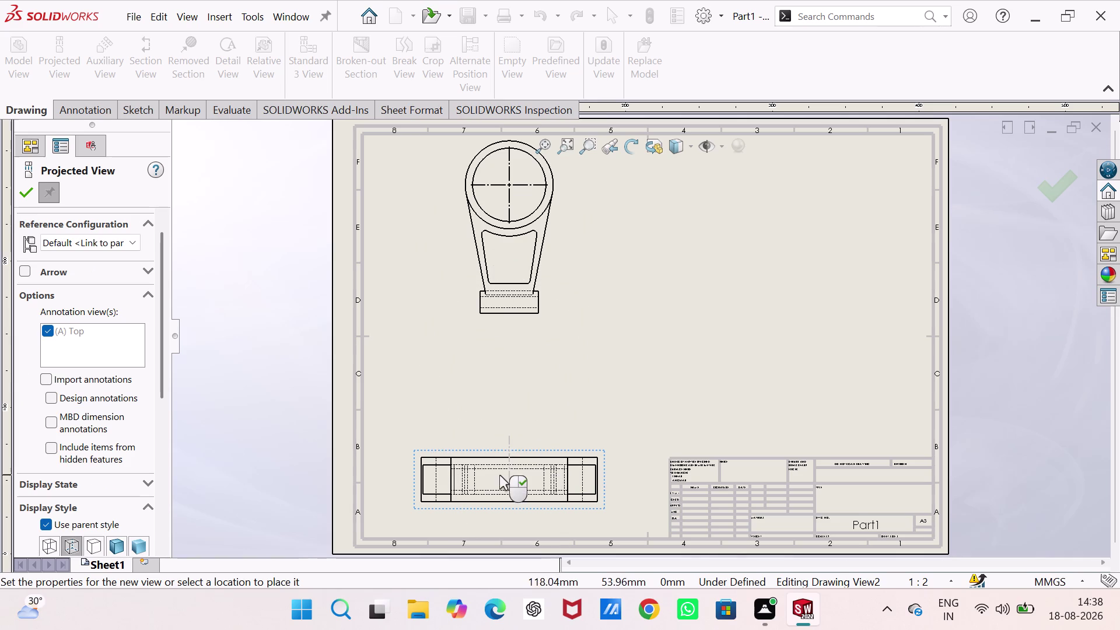
click(772, 496)
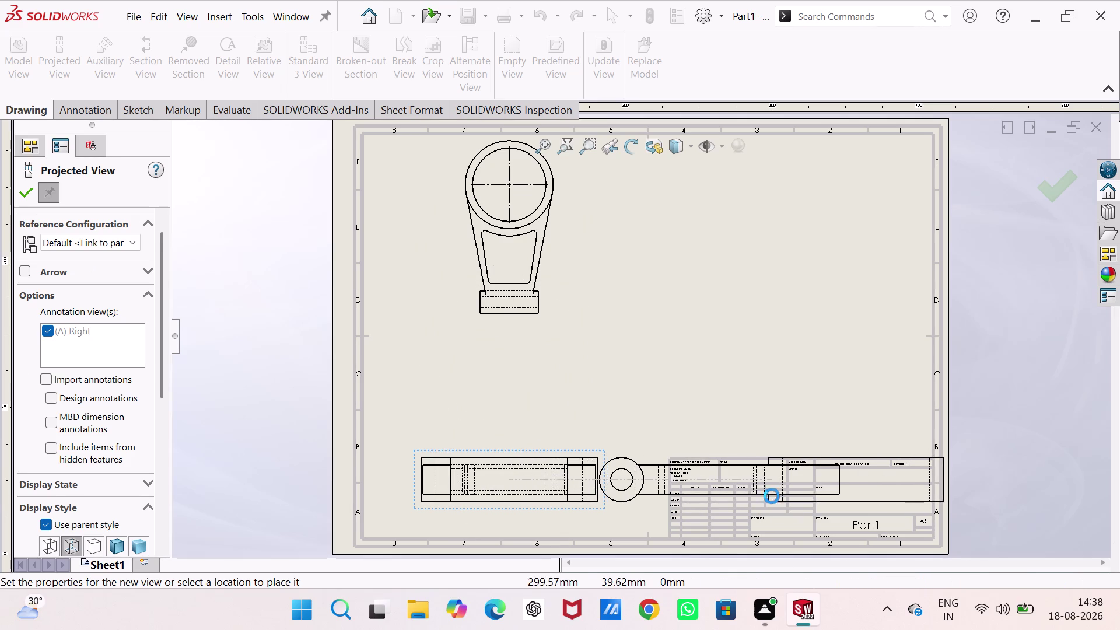
key(Escape)
key(Escape)
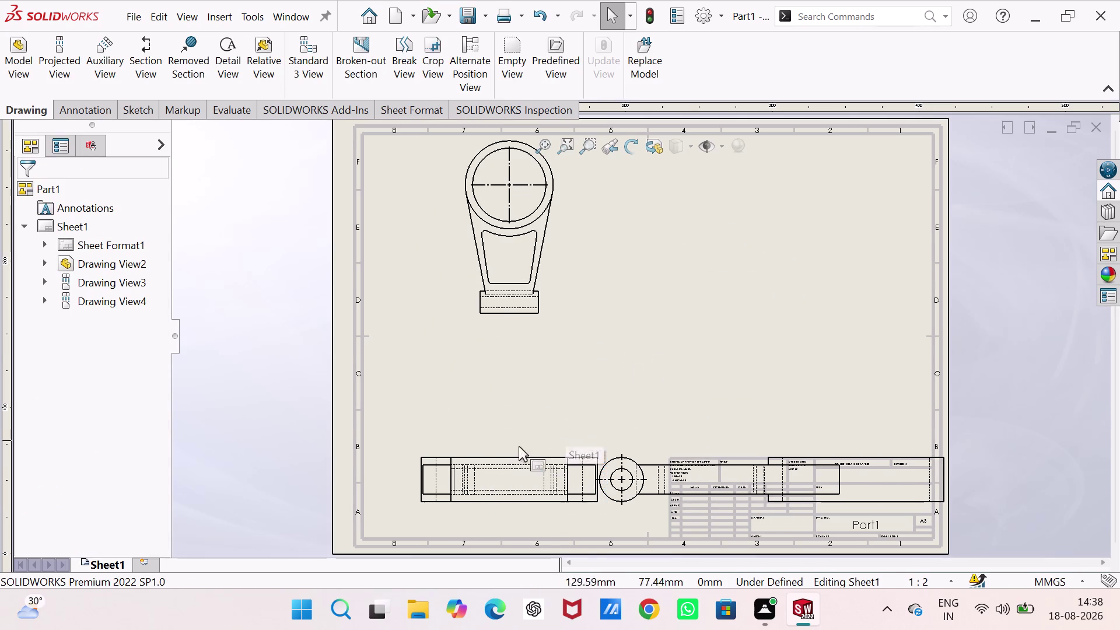
Drag the front view upward and the right view left beside it.
drag(511, 450, 462, 367)
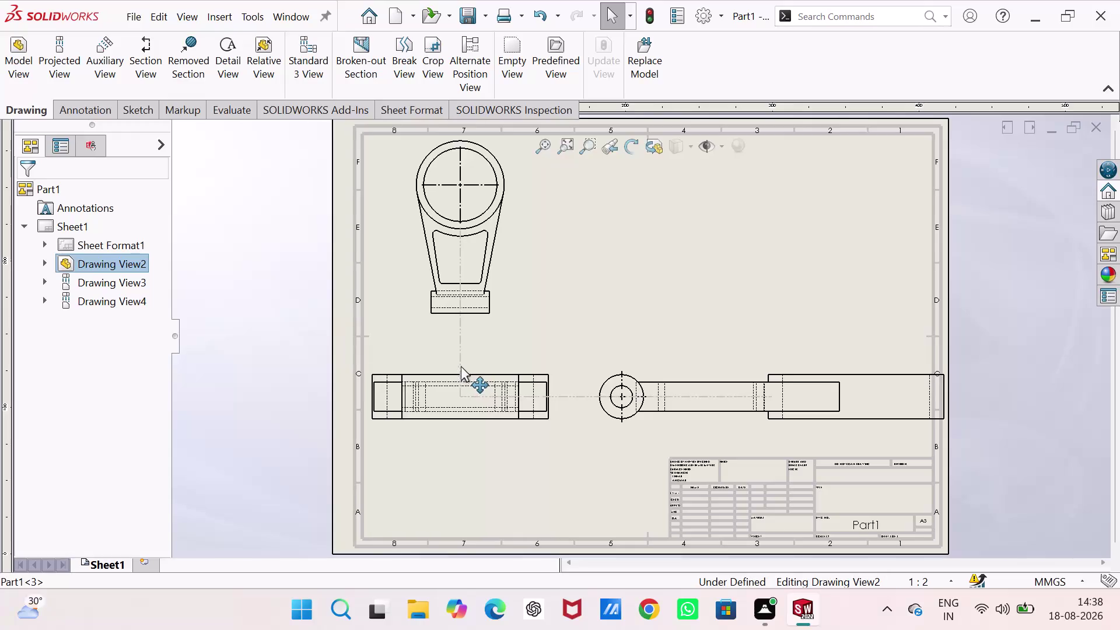
drag(462, 367, 460, 365)
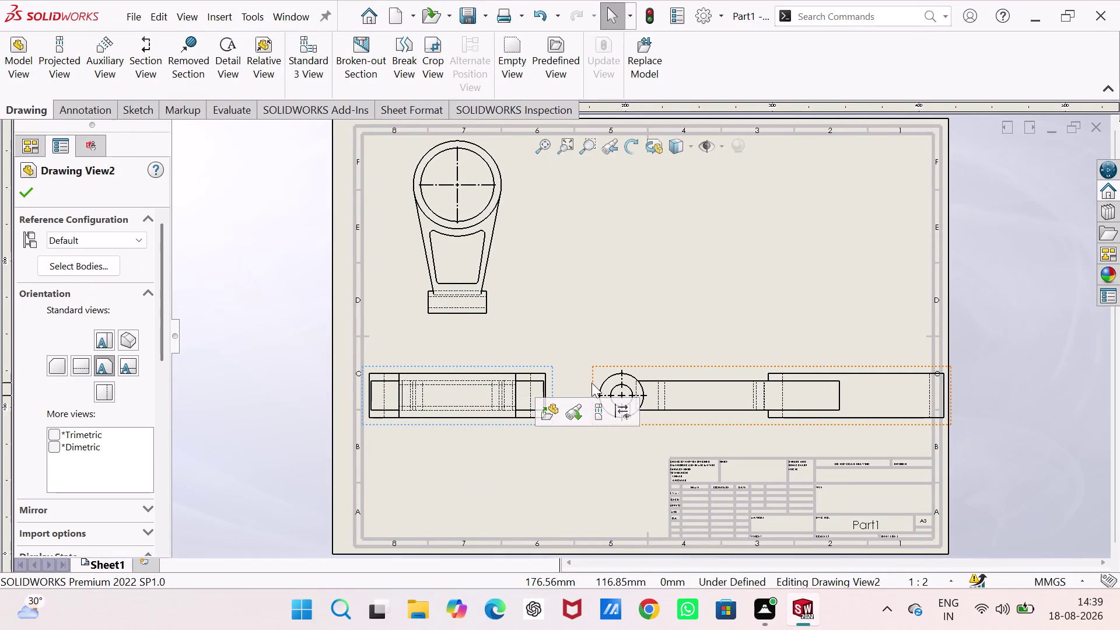
drag(592, 374, 567, 373)
scroll(down, 3)
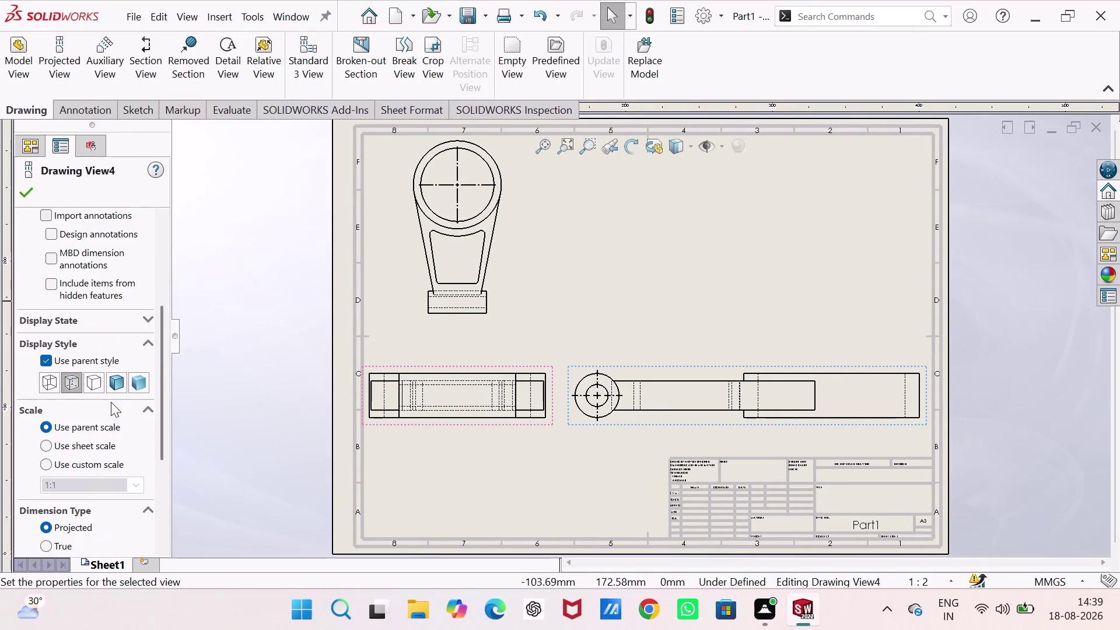
click(135, 379)
click(76, 377)
click(24, 192)
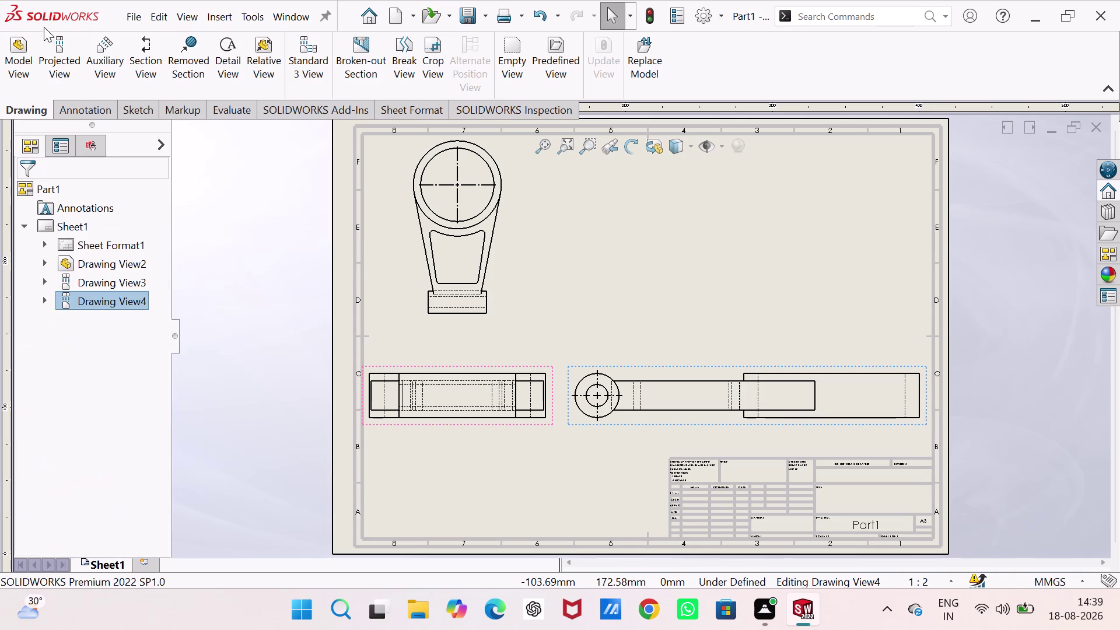
click(47, 48)
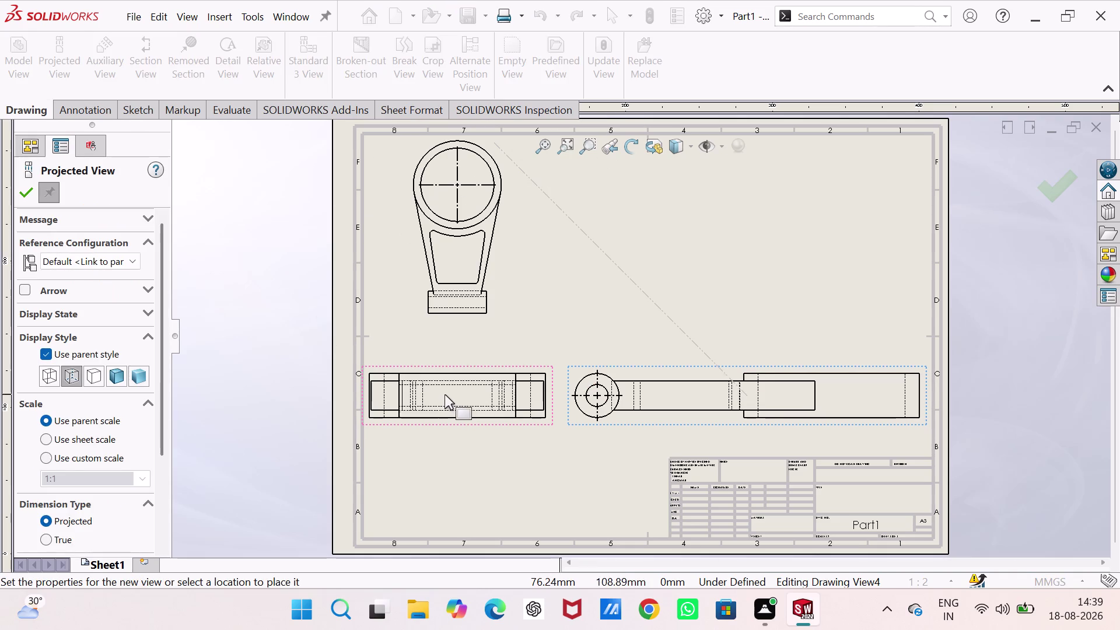
Project a shaded isometric view from the front view into the upper right.
click(444, 394)
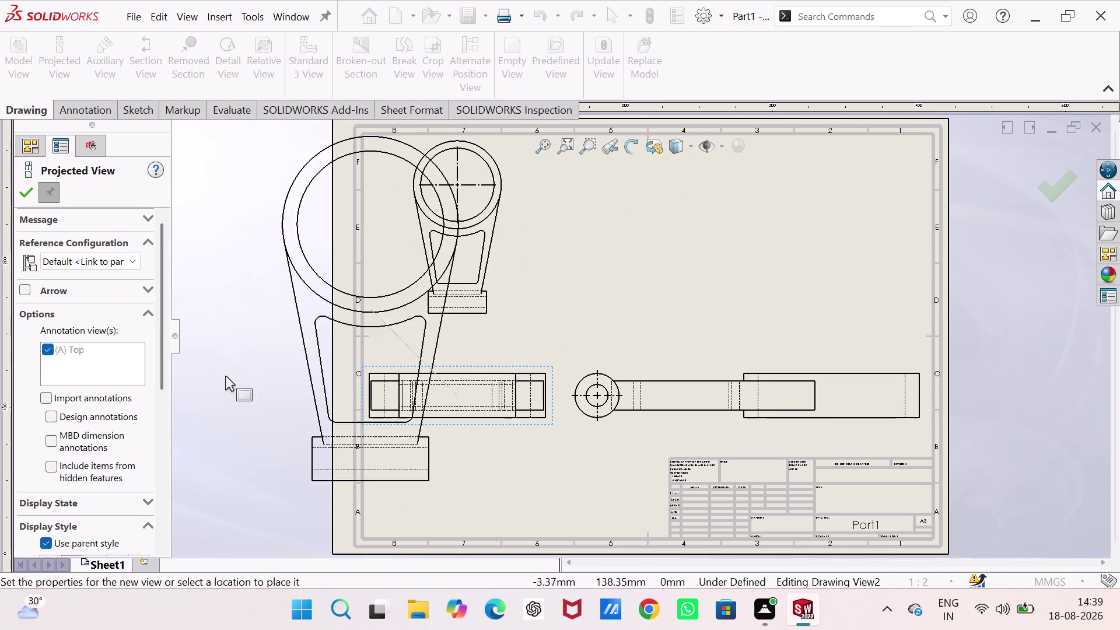
click(148, 377)
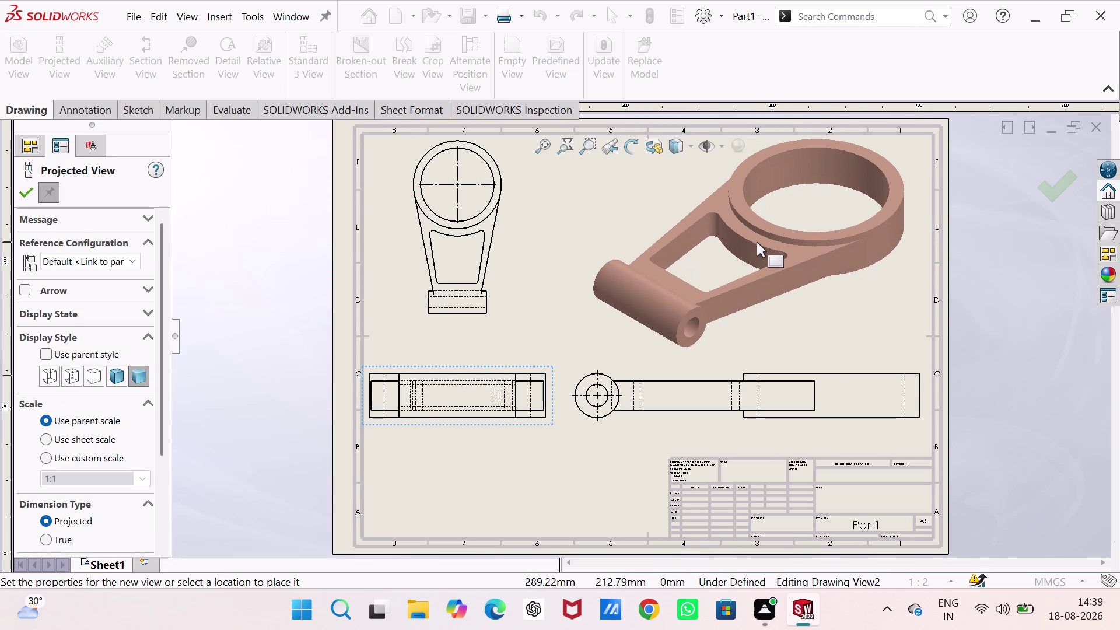
click(757, 242)
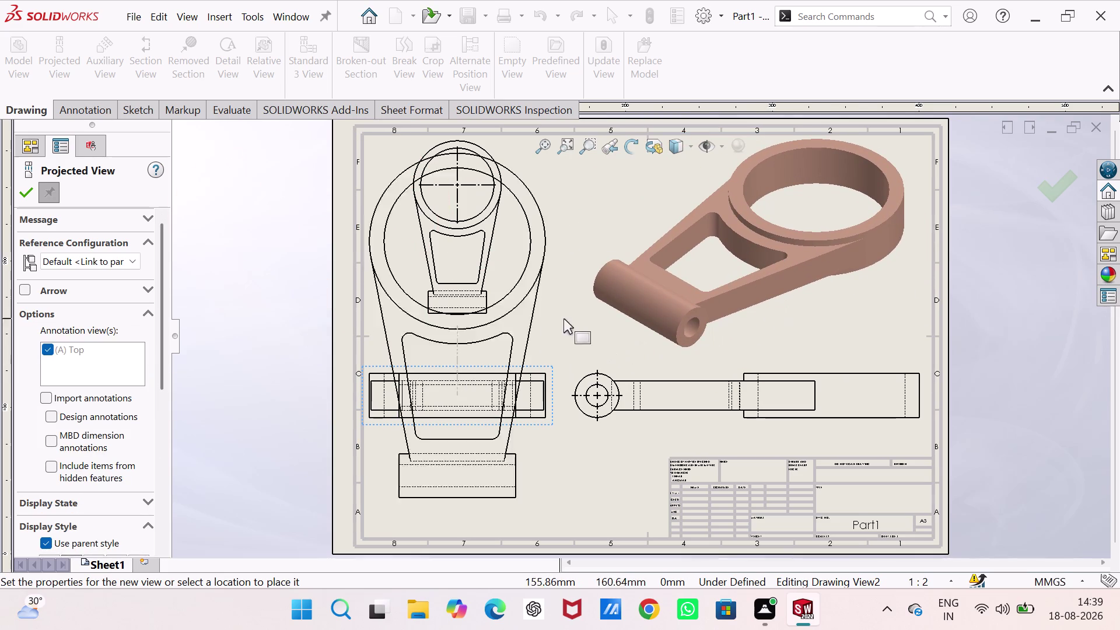
scroll(up, 3)
scroll(down, 3)
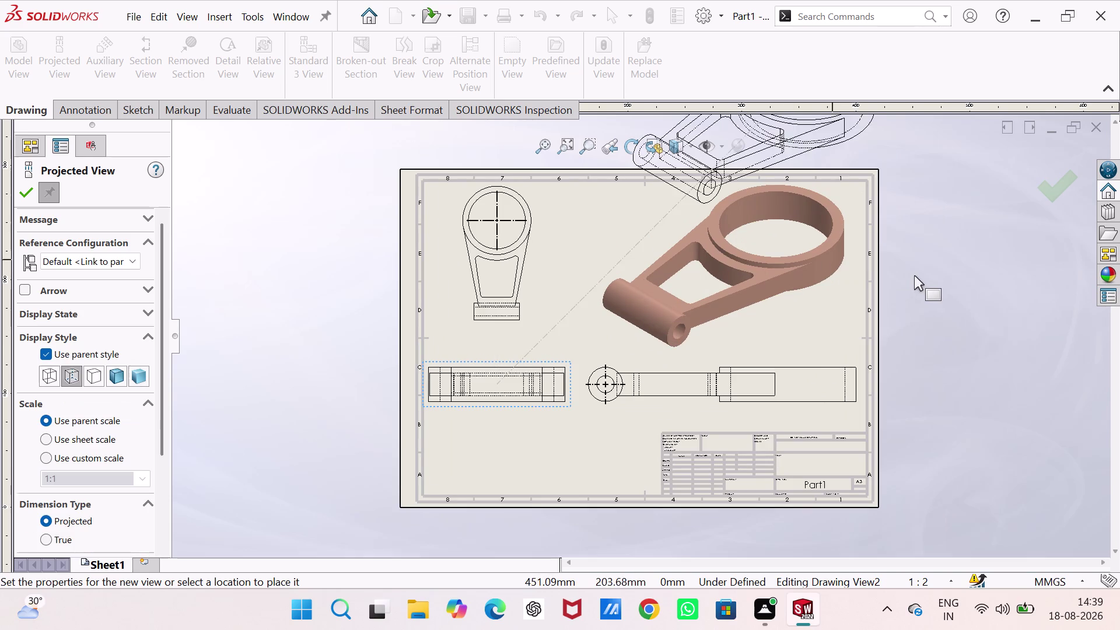
key(Escape)
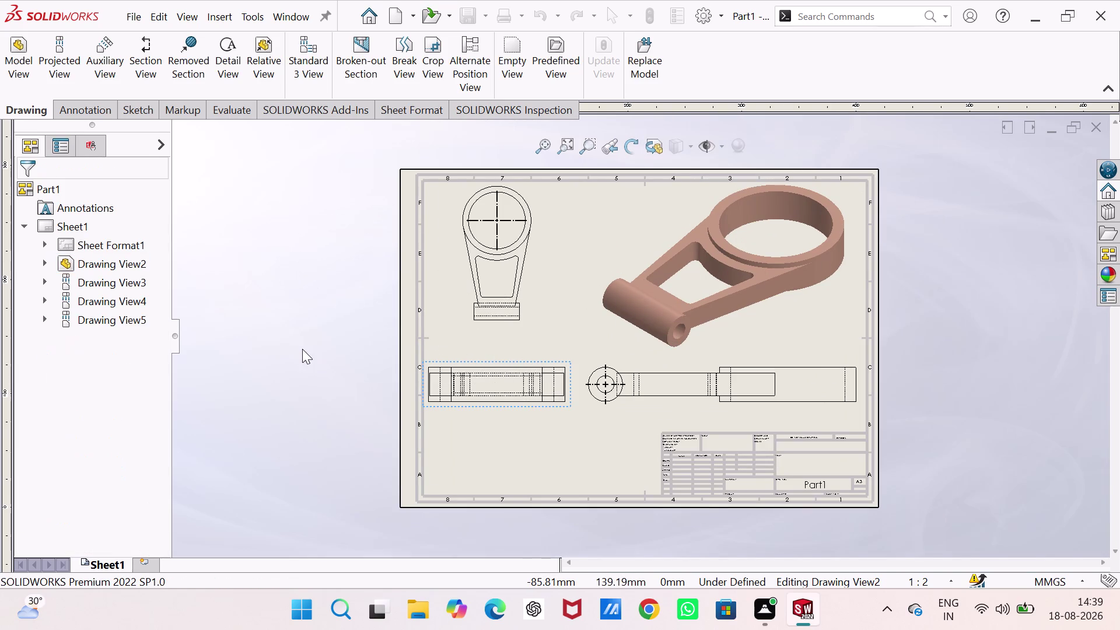
Add the 80 base width dimension in Drawing View3 with Smart Dimension.
right_drag(308, 391, 314, 246)
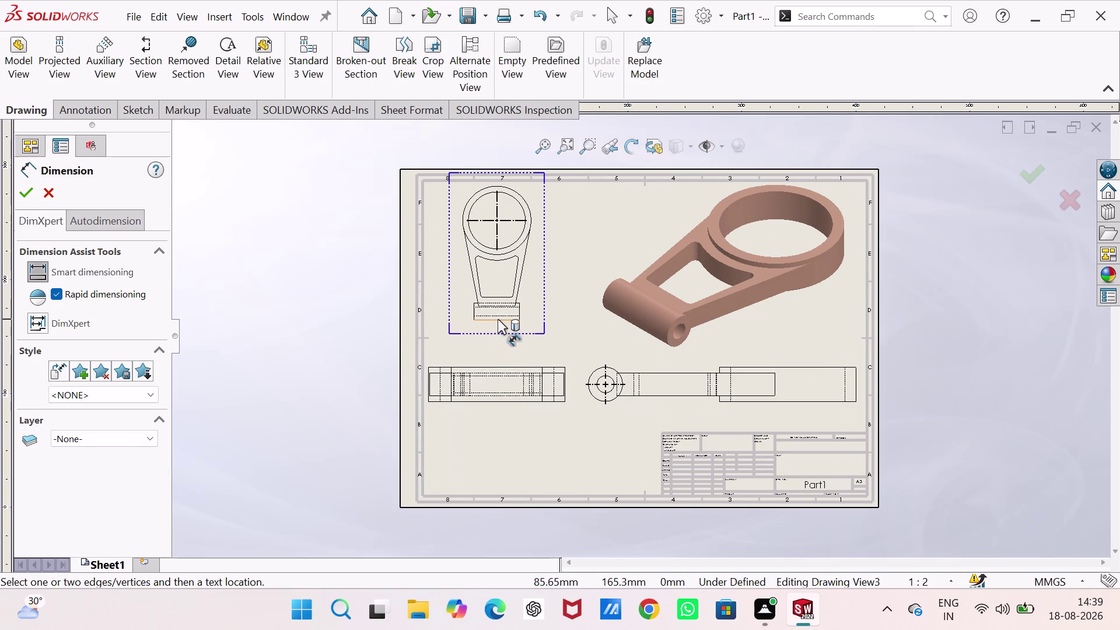
scroll(down, 3)
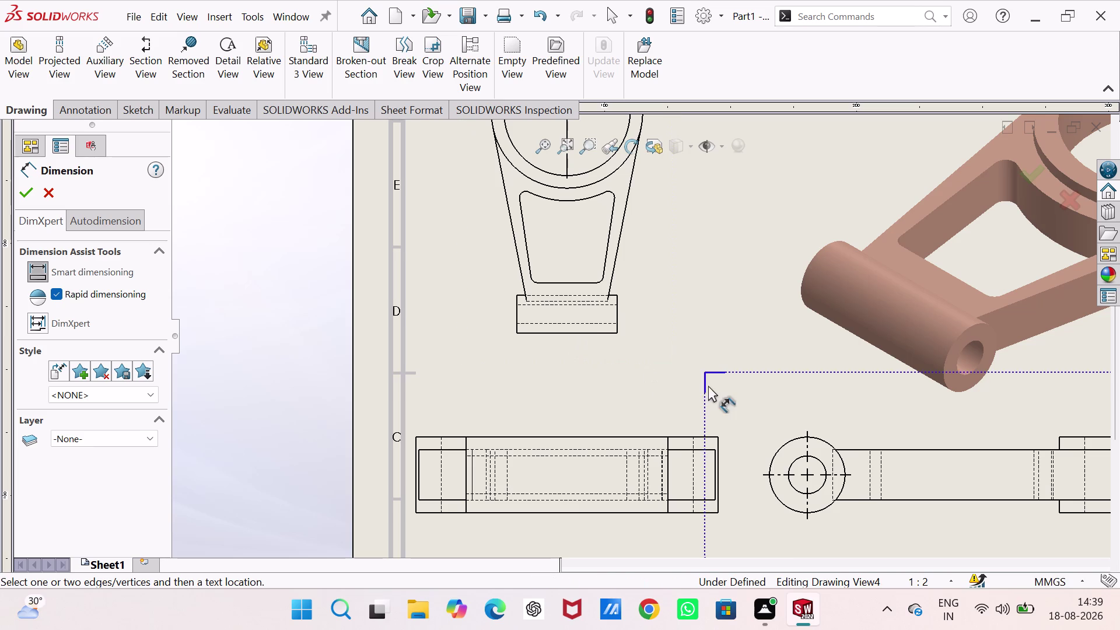
click(581, 332)
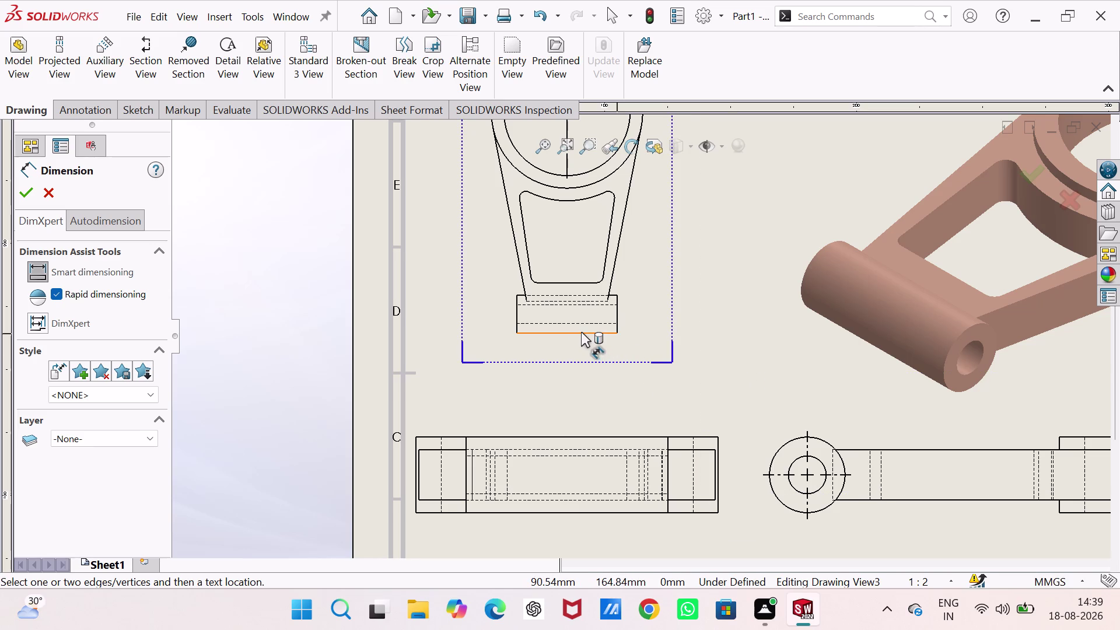
click(581, 340)
click(618, 313)
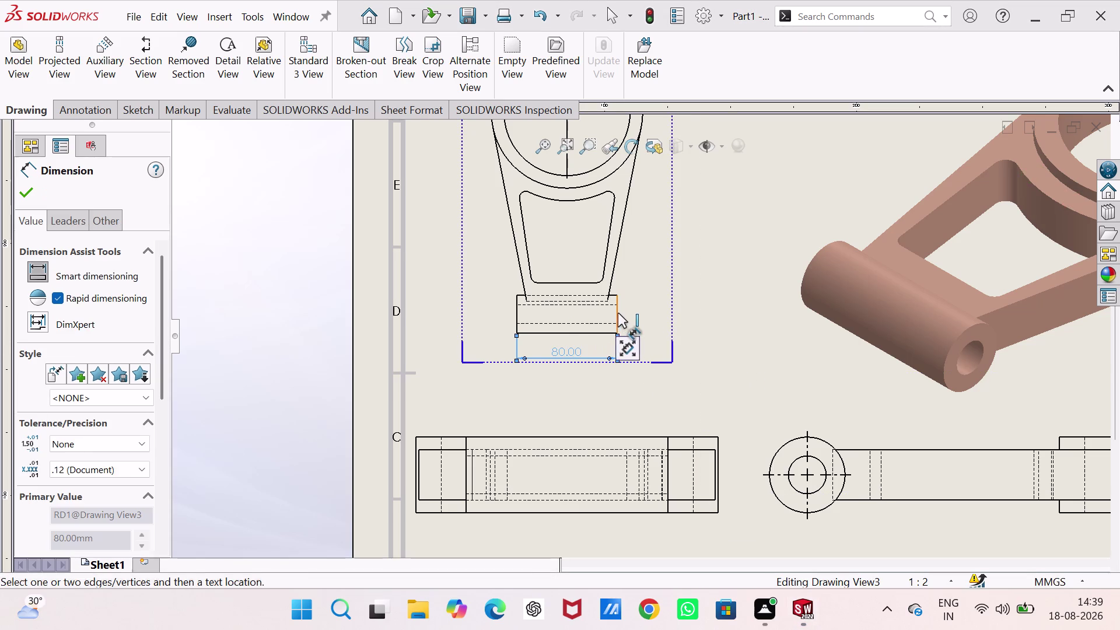
click(635, 313)
scroll(up, 3)
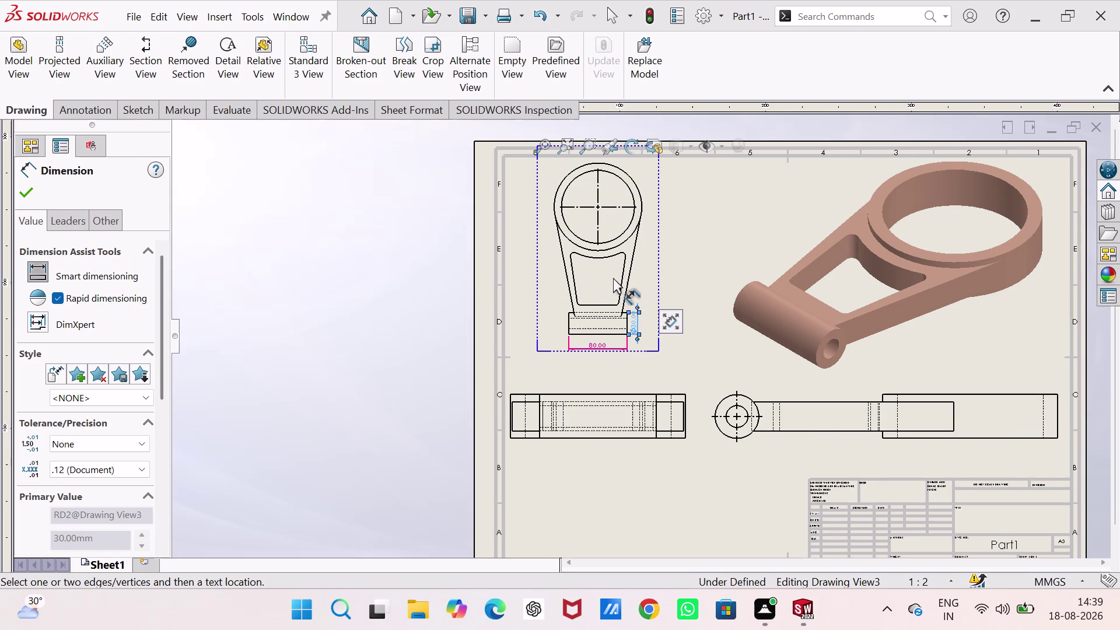
scroll(down, 3)
scroll(down, 3)
scroll(down, 3)
scroll(down, 3)
scroll(down, 3)
scroll(down, 3)
scroll(up, 3)
scroll(up, 3)
scroll(down, 3)
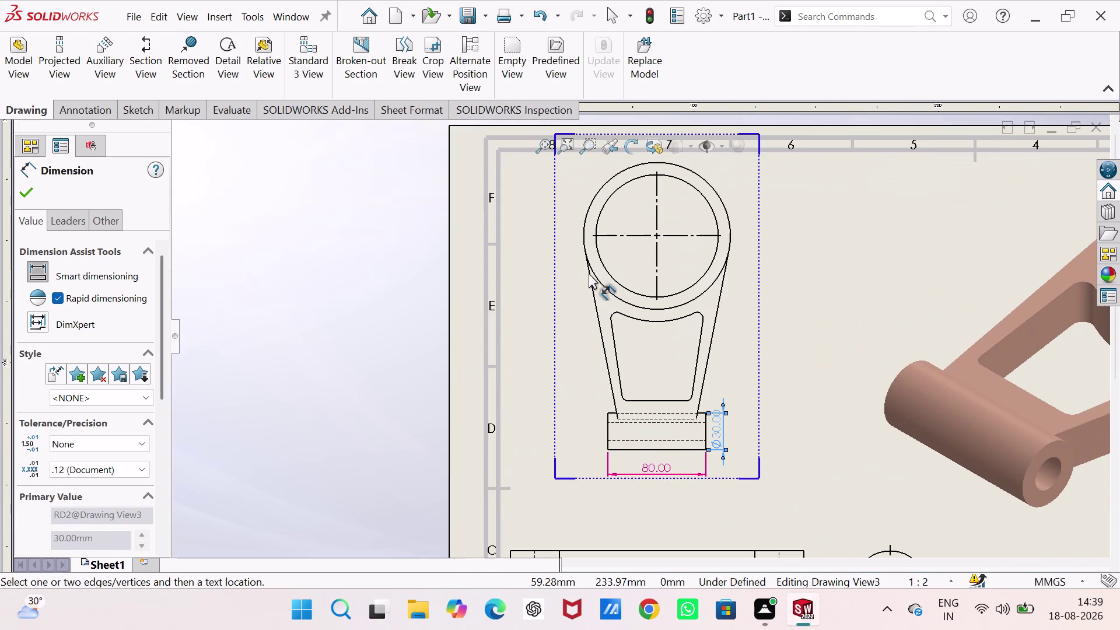
Add the R70 arm radius and R5 fillet radius dimensions.
click(647, 321)
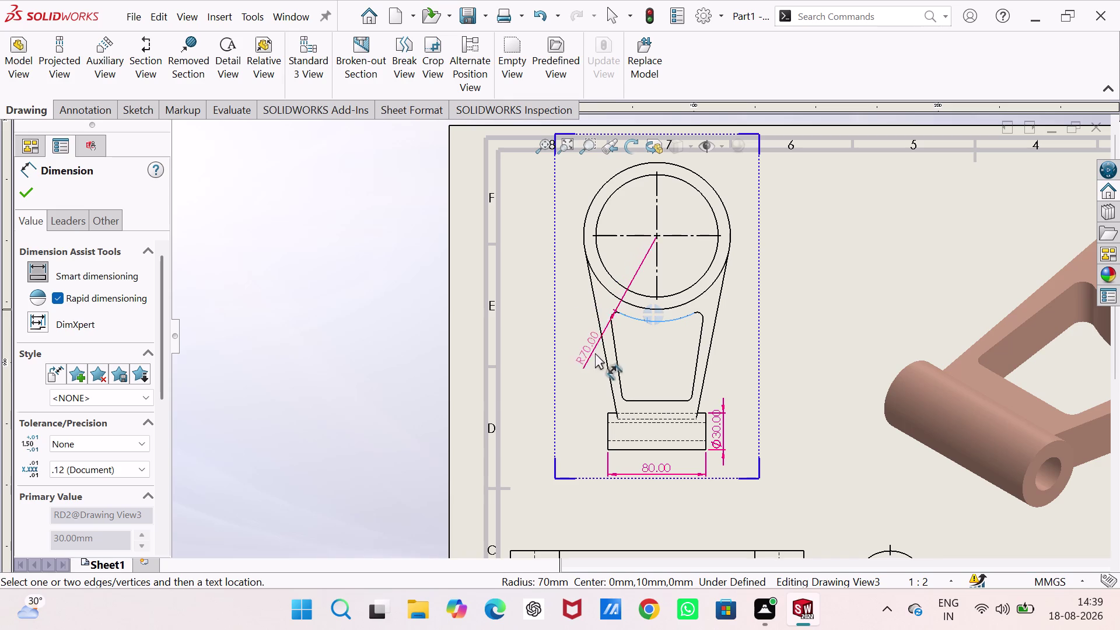
click(595, 383)
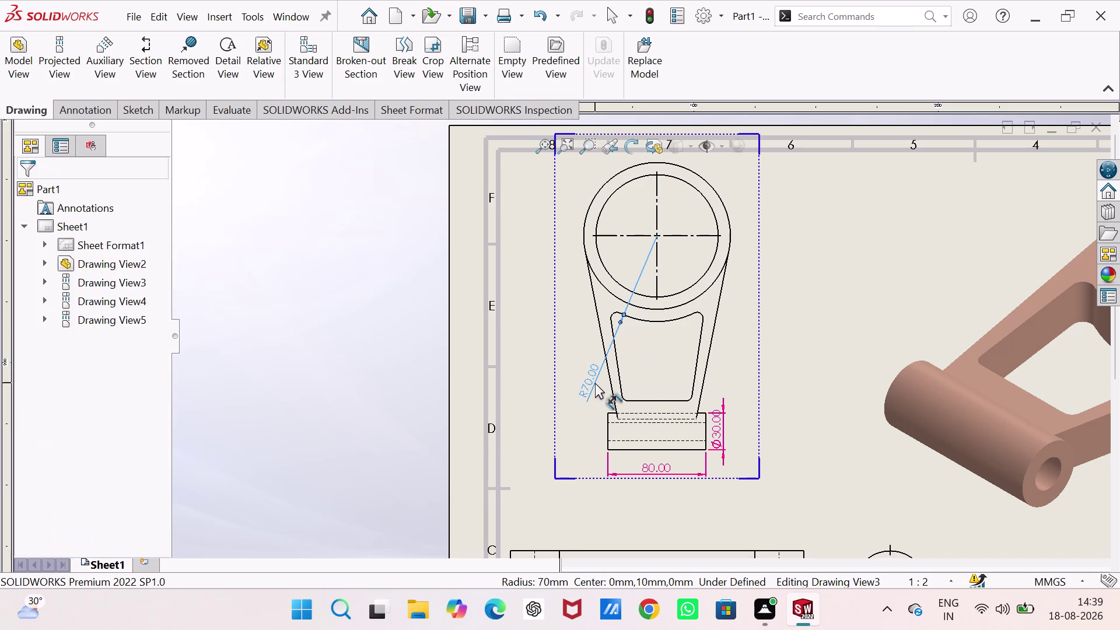
click(691, 399)
click(730, 391)
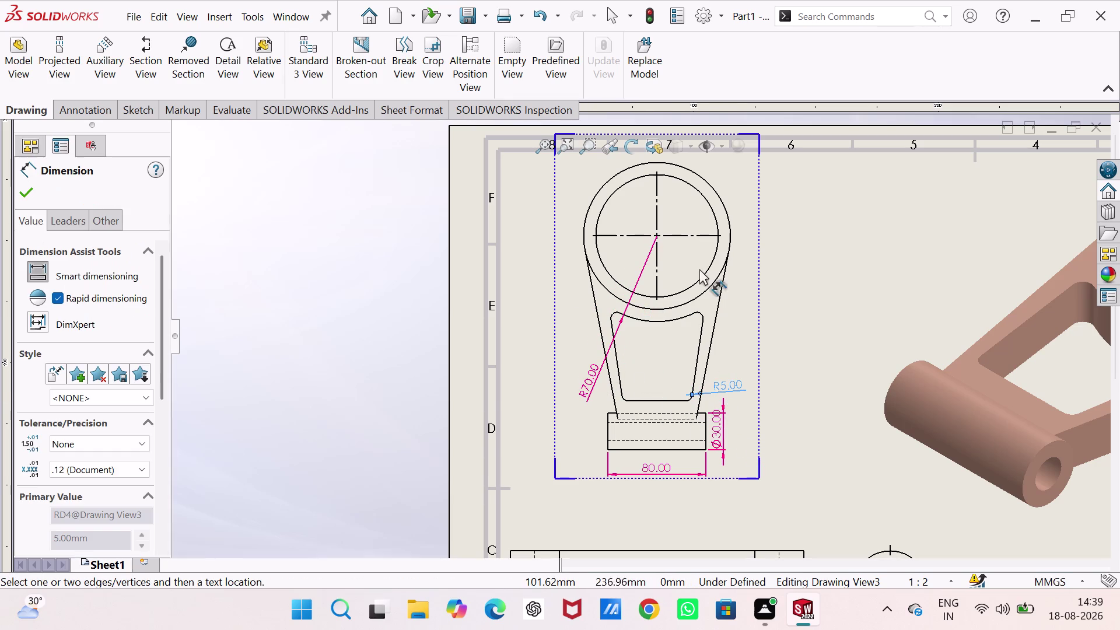
Dimension the ring's outer Ø120 and inner Ø100 diameters.
click(730, 247)
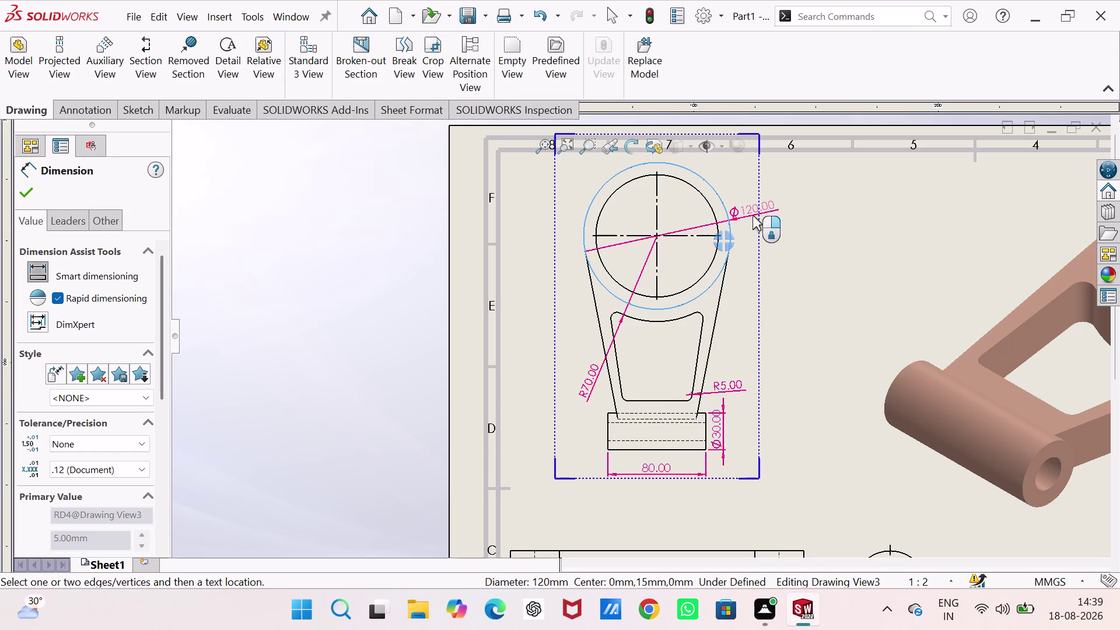
click(752, 216)
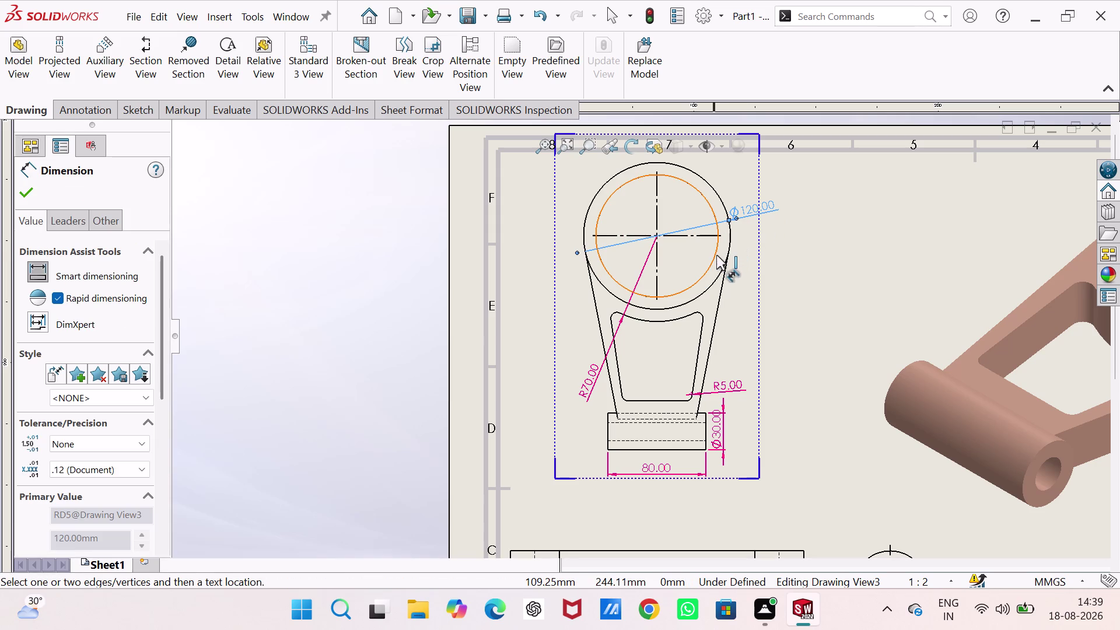
click(716, 255)
click(776, 239)
scroll(up, 3)
scroll(down, 3)
scroll(down, 3)
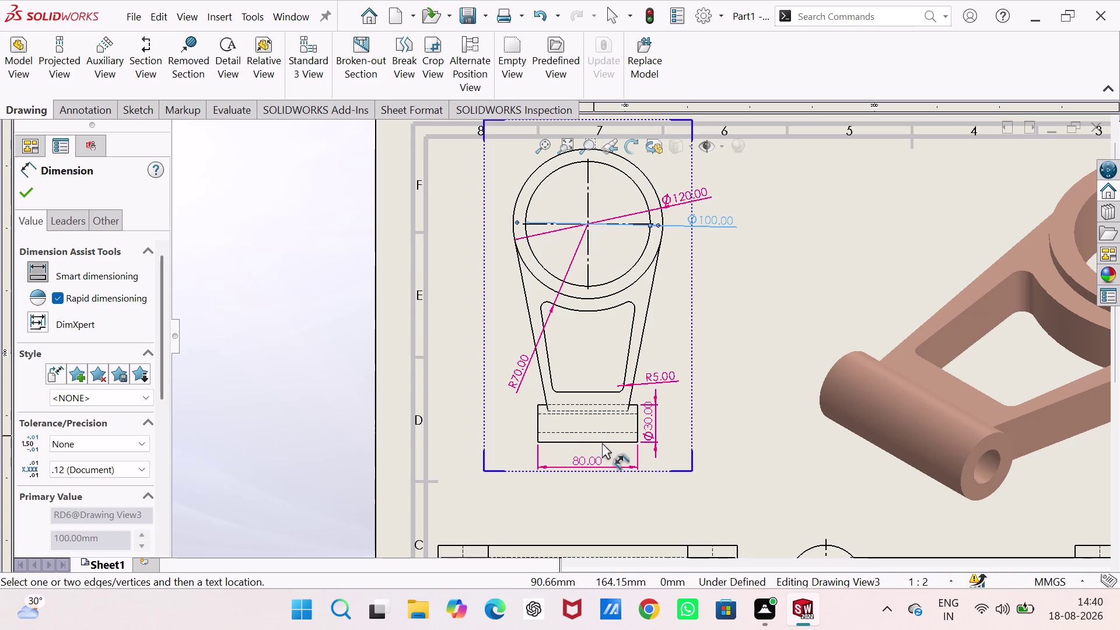
scroll(up, 3)
scroll(up, 3)
Dimension Drawing View2's ring span as Ø100 between its two vertical edges.
scroll(down, 3)
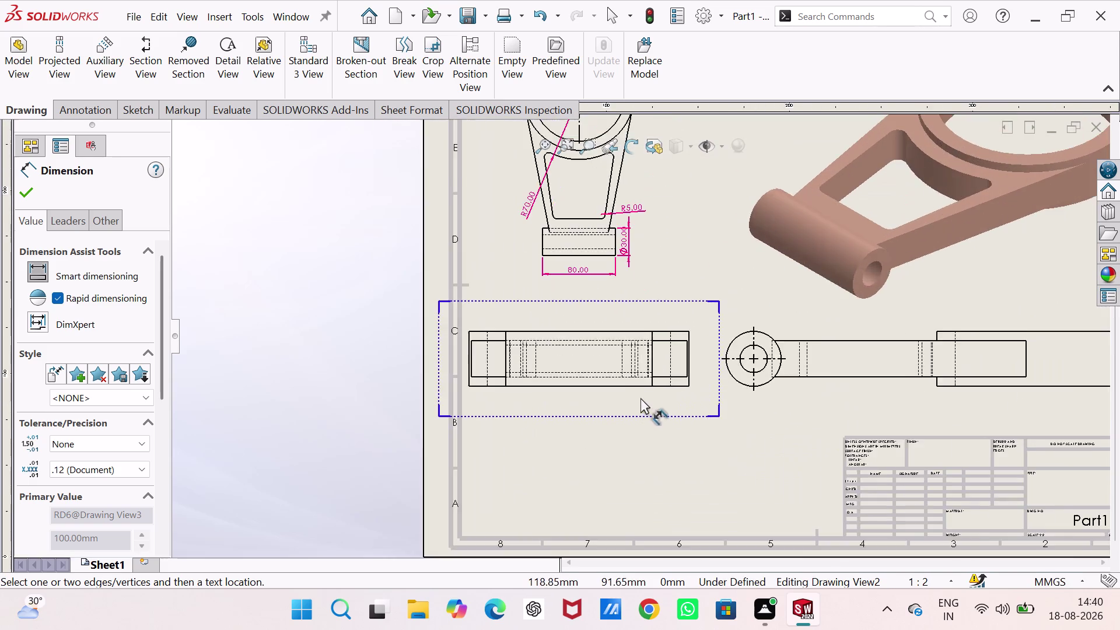
scroll(down, 3)
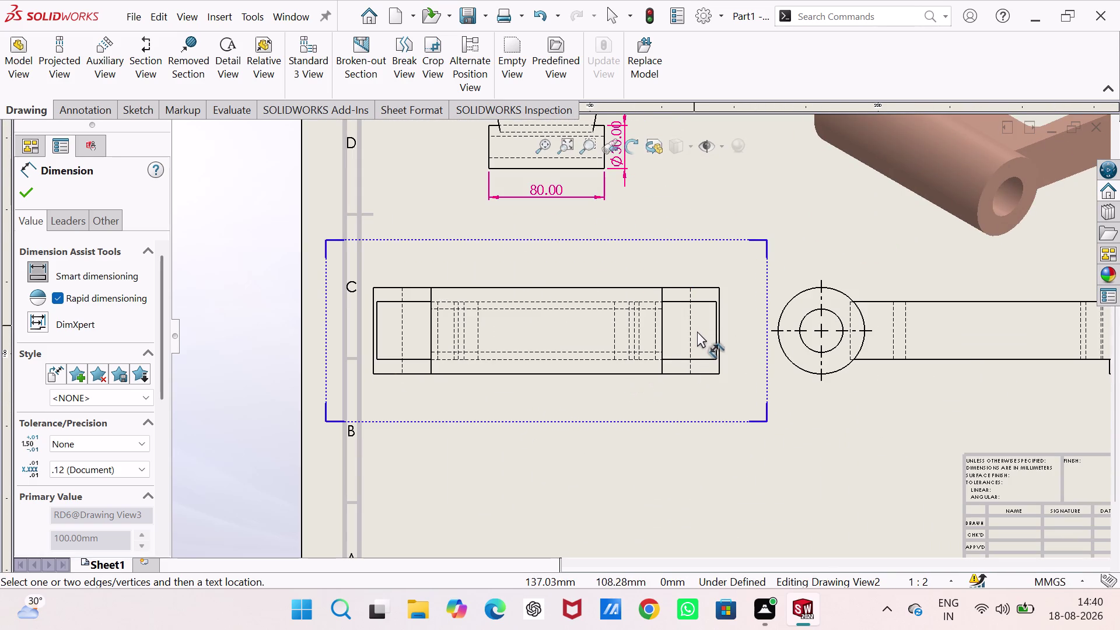
click(689, 332)
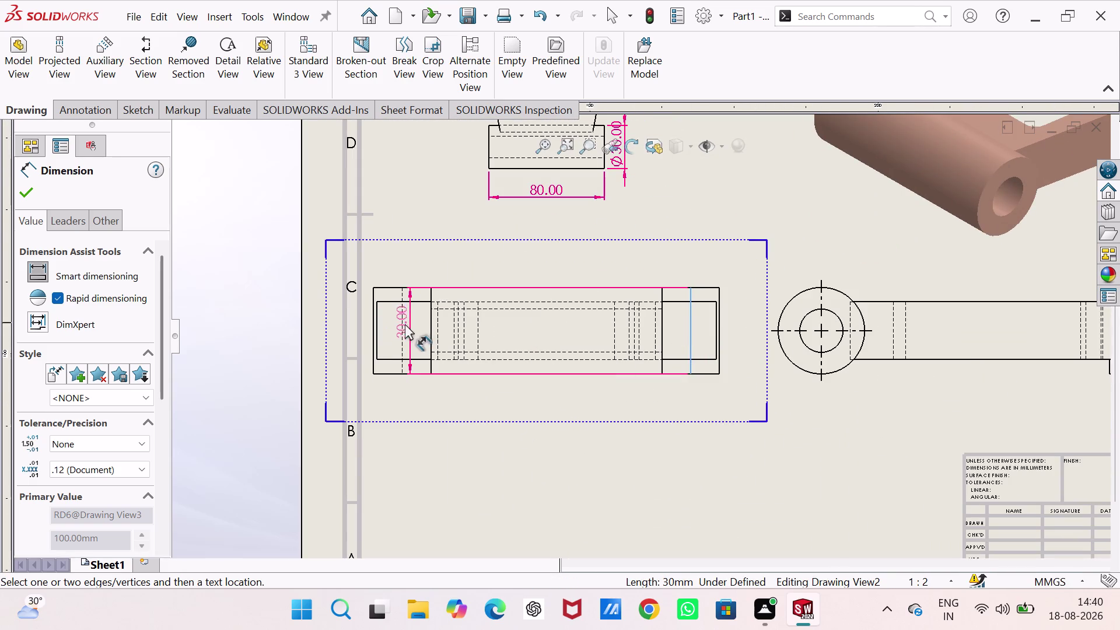
click(402, 324)
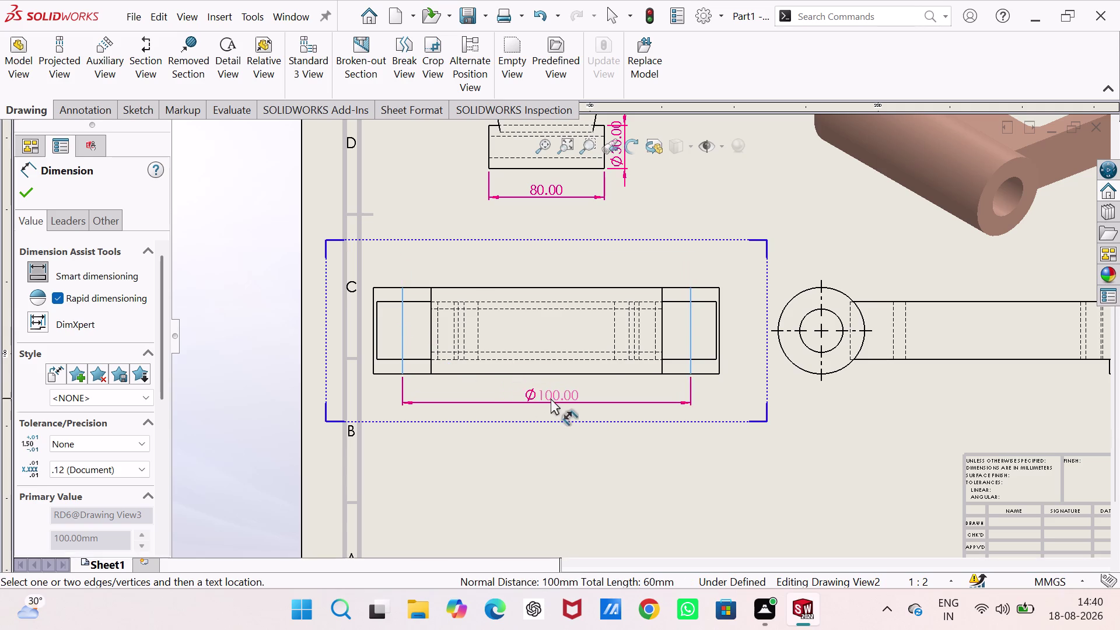
click(550, 398)
scroll(up, 3)
scroll(down, 3)
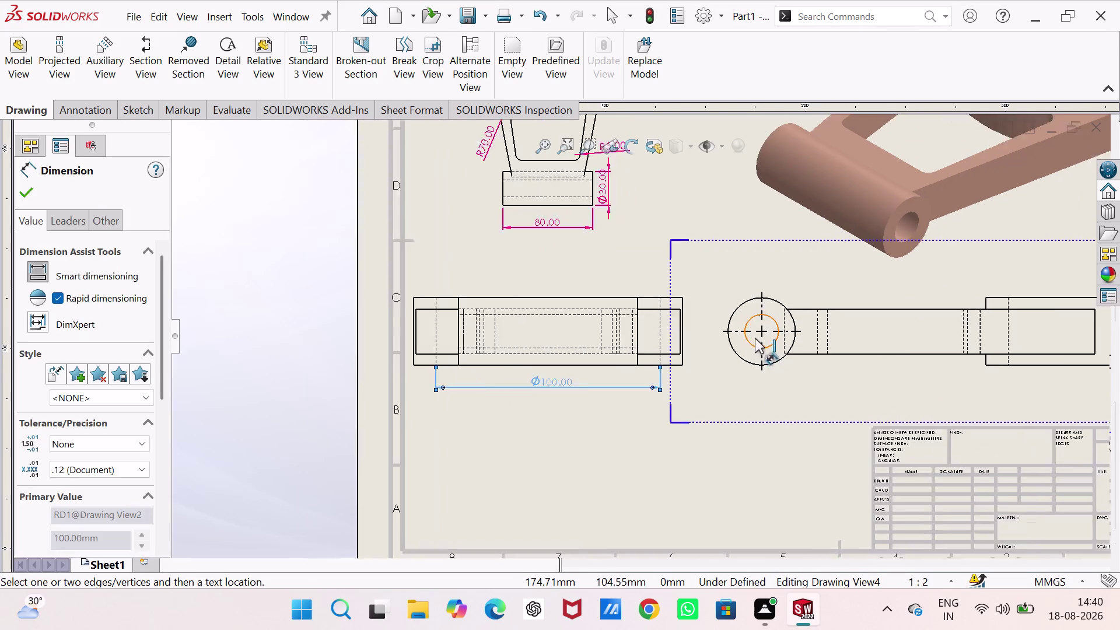
Dimension the right view's hole as Ø15 and Ø30, and the arm thickness as 20.
scroll(up, 3)
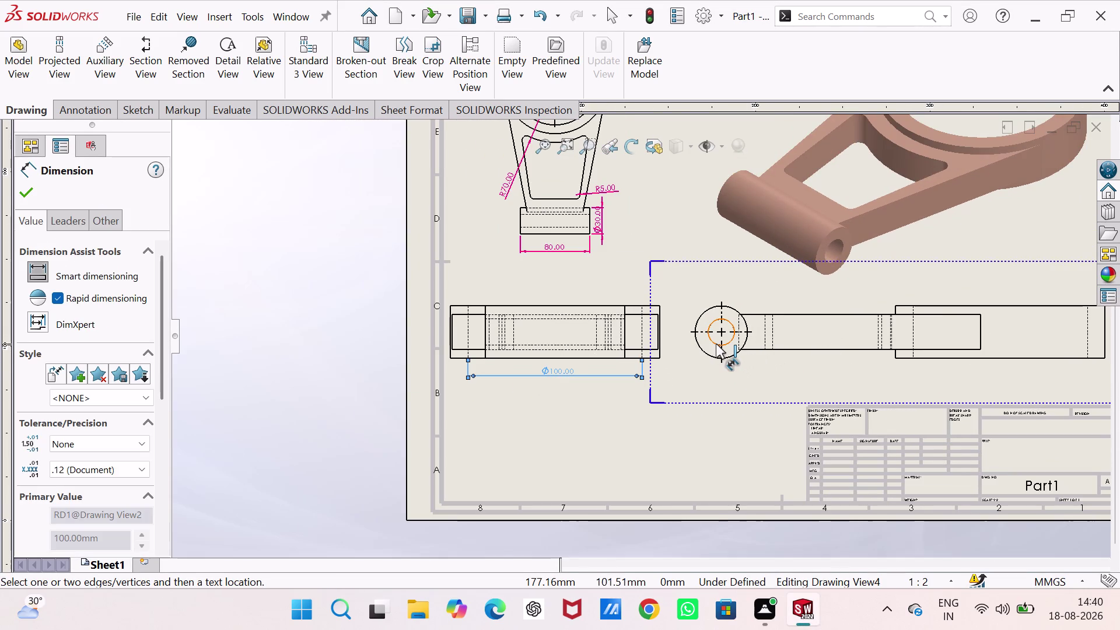
click(716, 344)
click(699, 377)
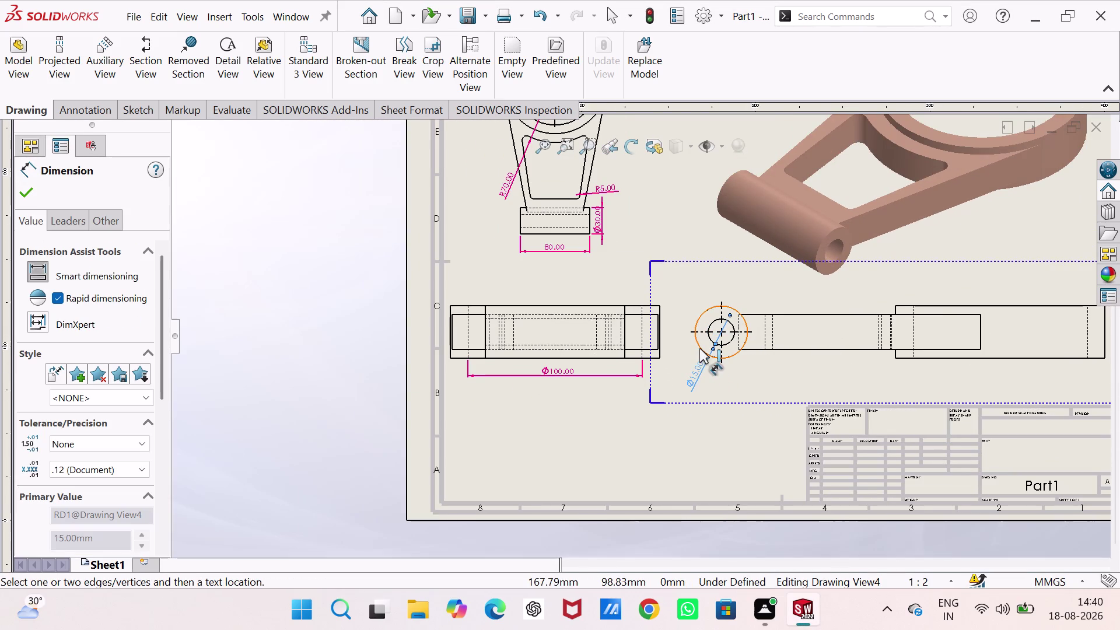
click(700, 348)
click(682, 361)
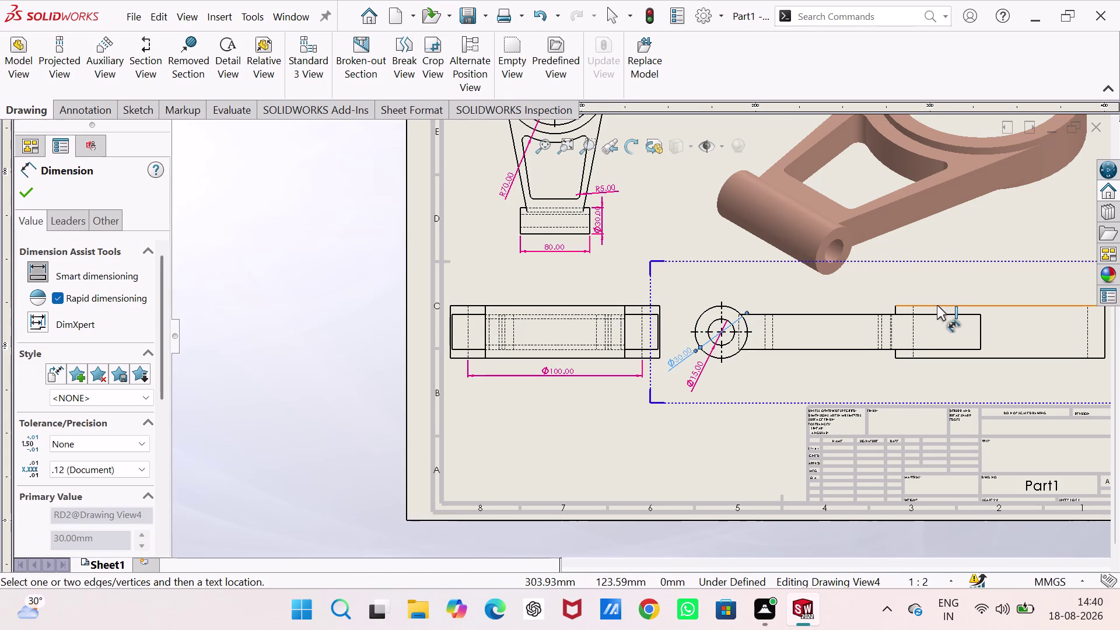
click(807, 316)
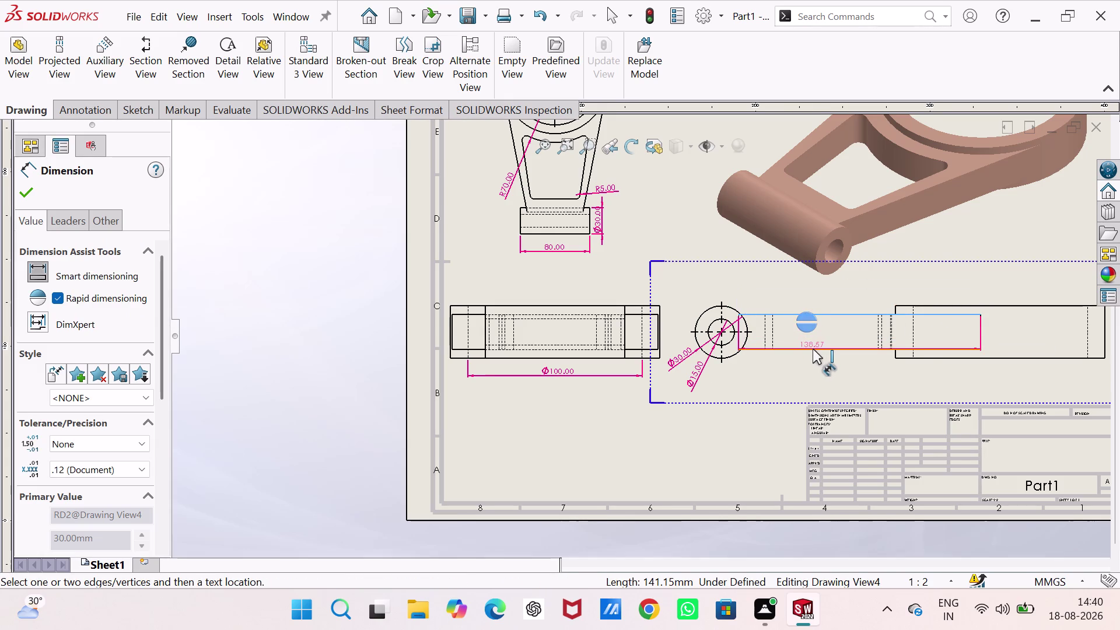
click(813, 349)
click(798, 377)
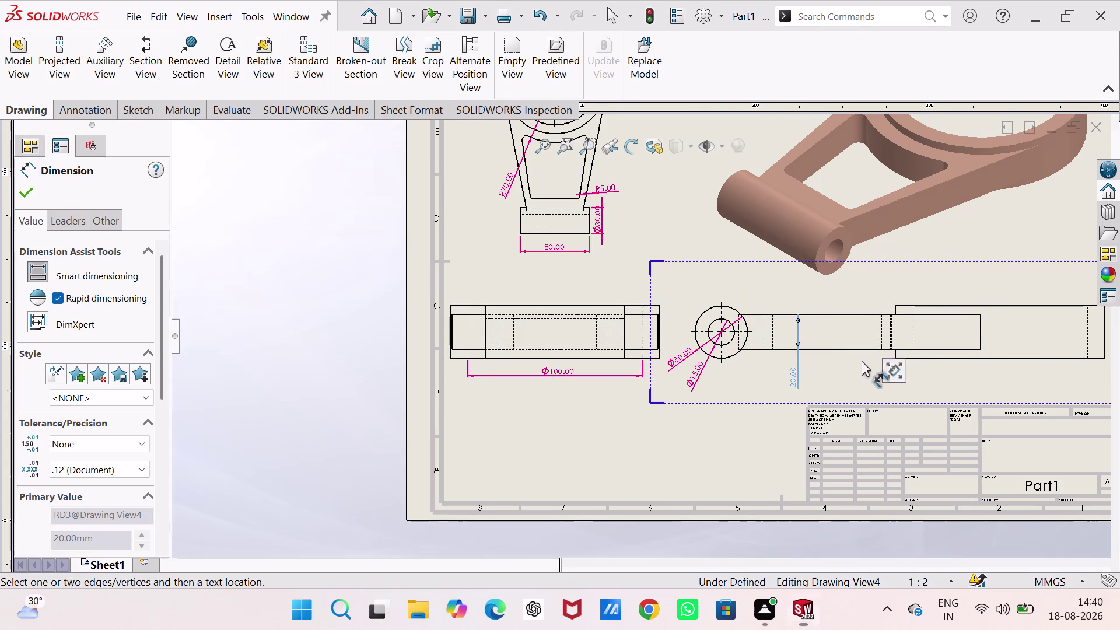
Add the ring's 30 height, Ø120 diameter and the 20 arm-end dimension.
scroll(up, 3)
scroll(down, 3)
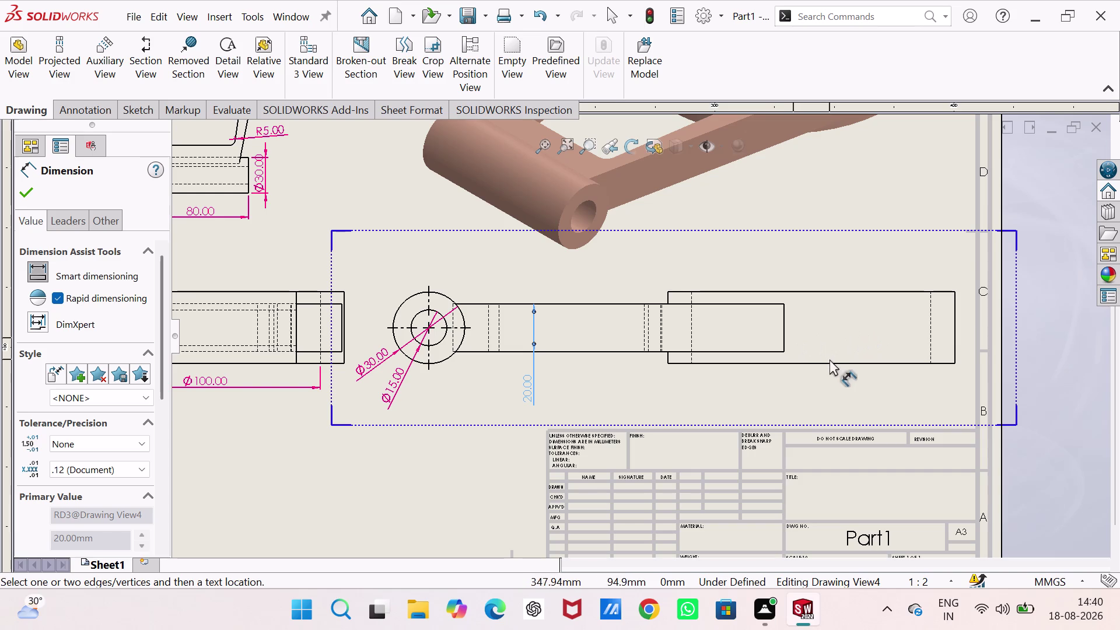
click(832, 364)
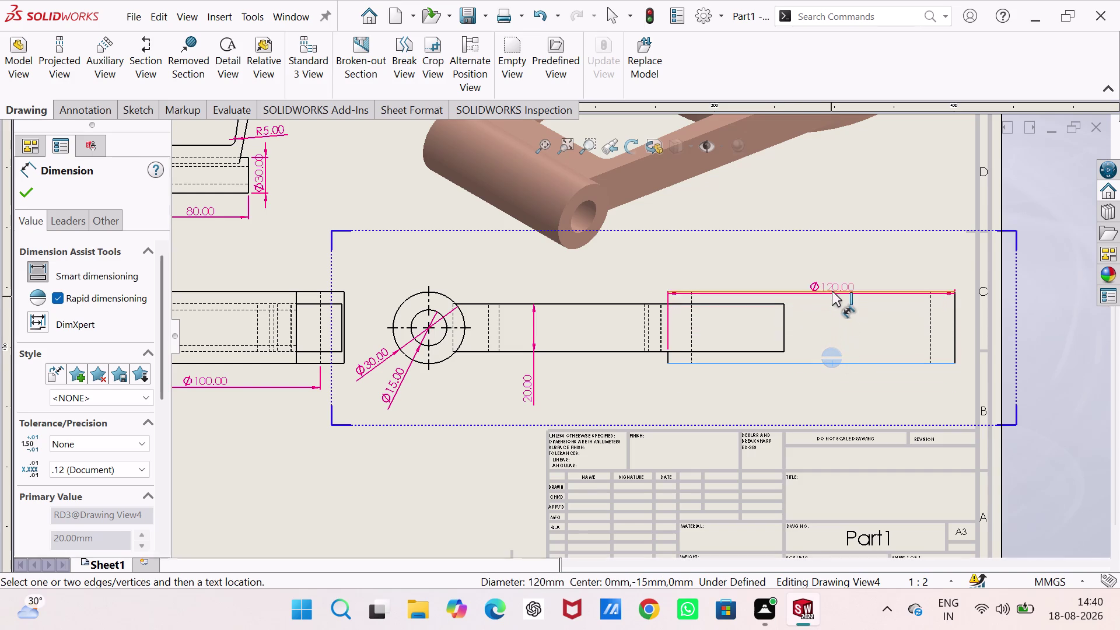
click(834, 293)
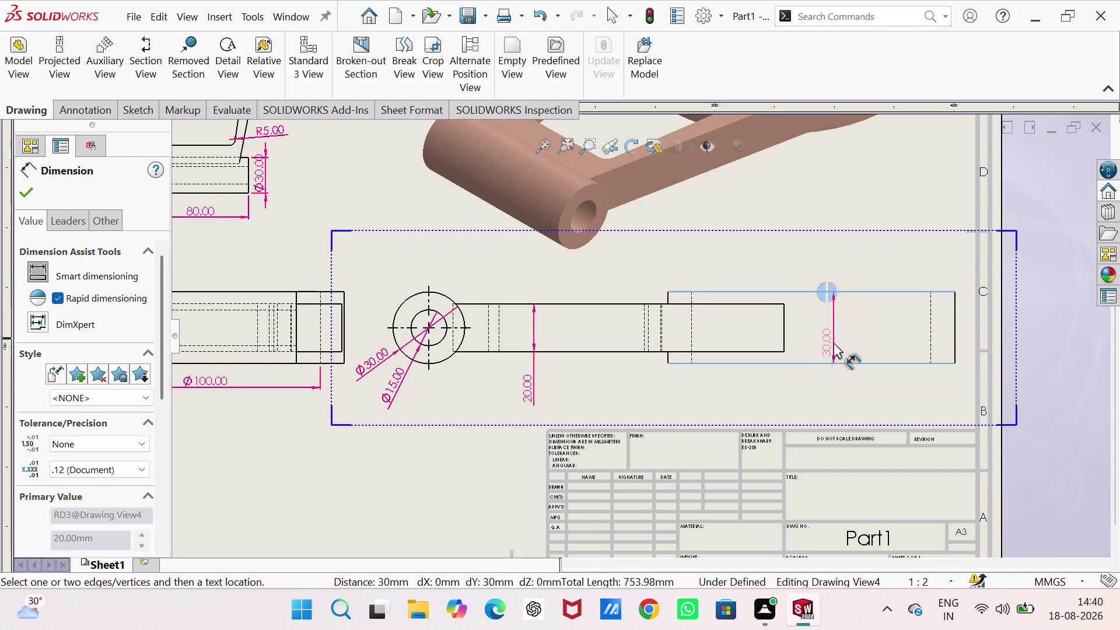
click(835, 333)
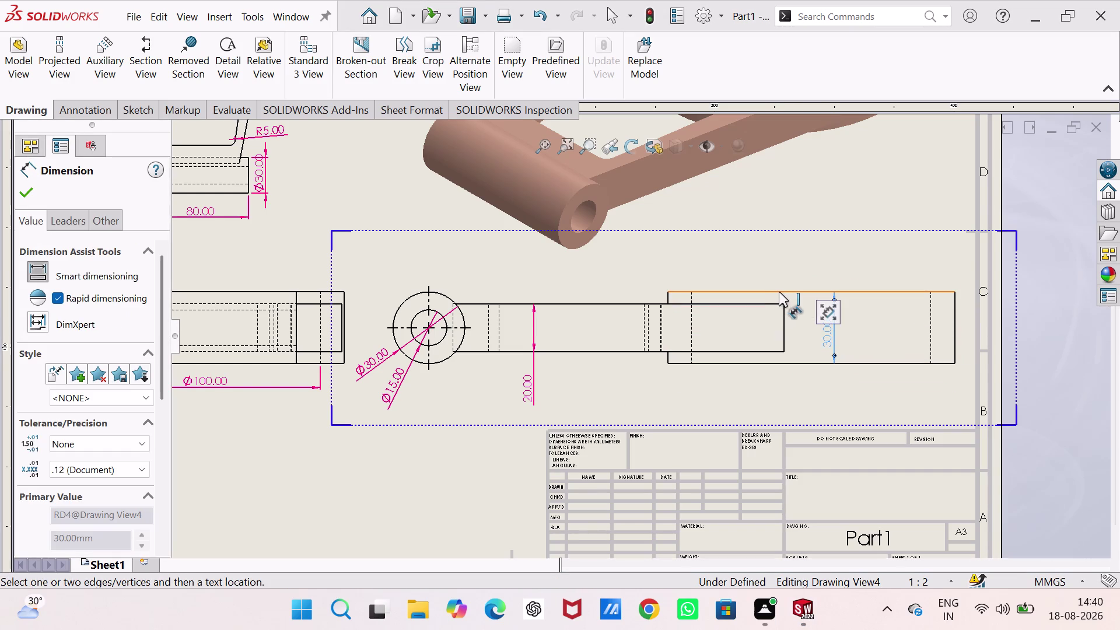
click(779, 292)
click(780, 250)
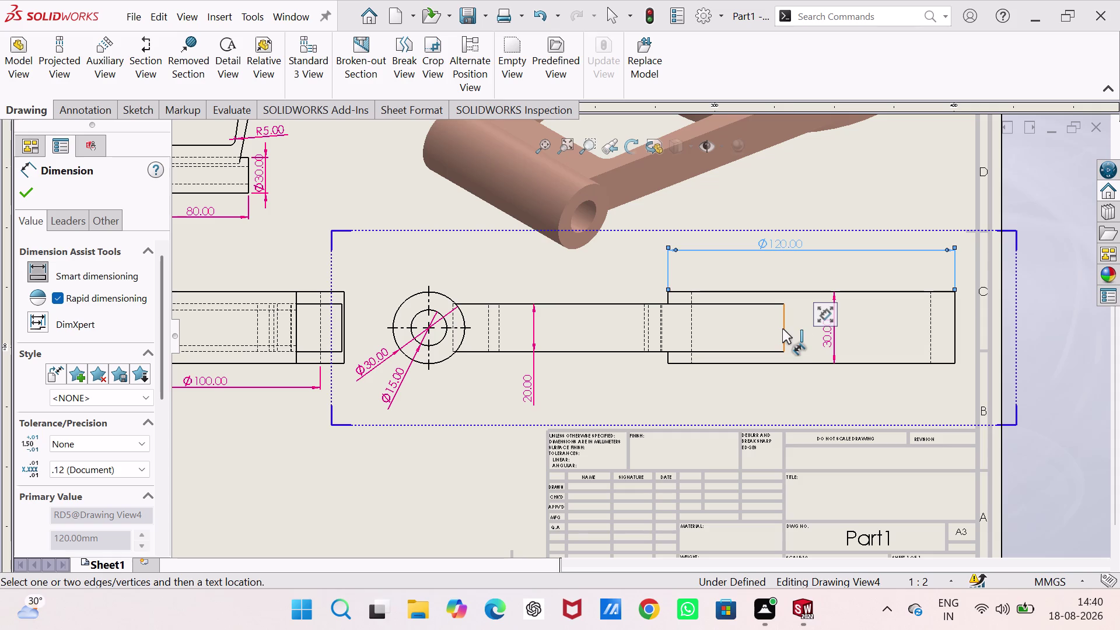
click(782, 328)
click(804, 331)
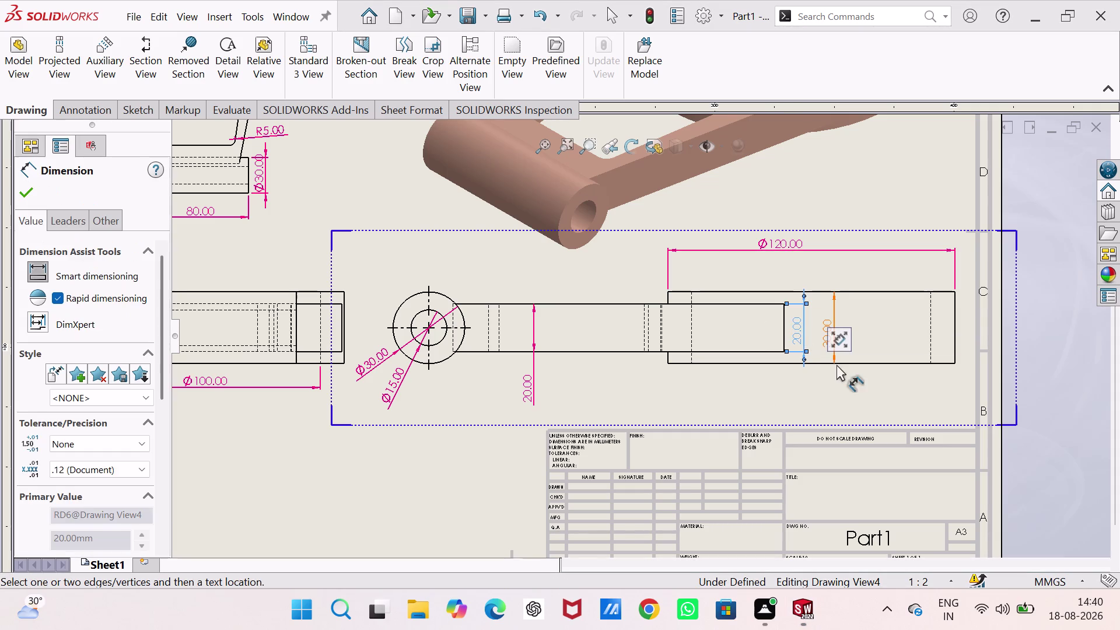
scroll(up, 3)
scroll(down, 3)
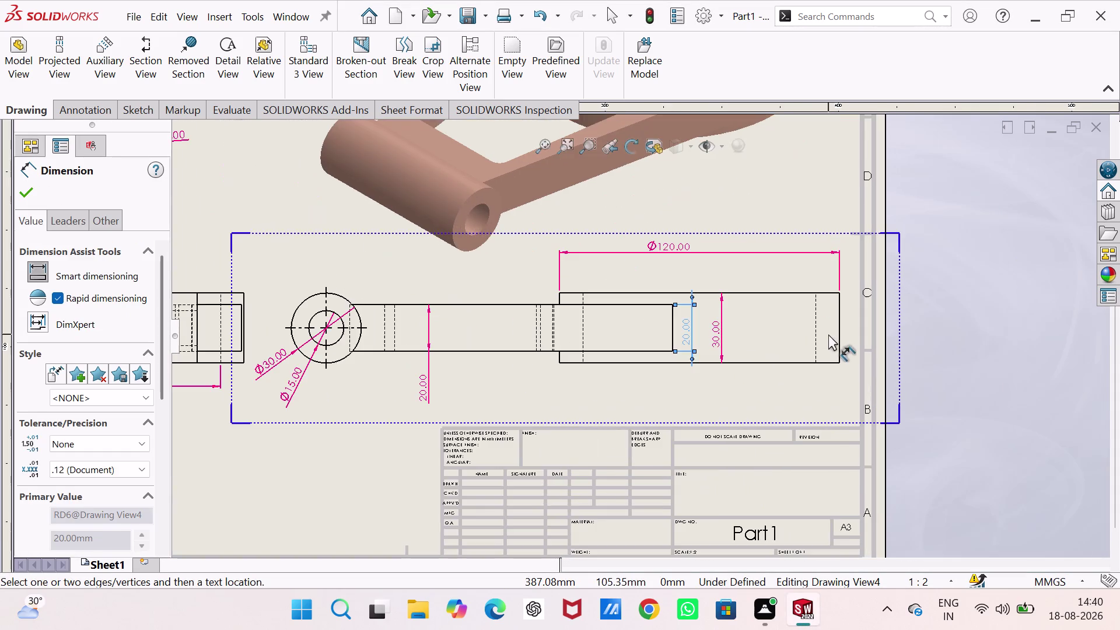
scroll(up, 3)
scroll(up, 3)
scroll(down, 3)
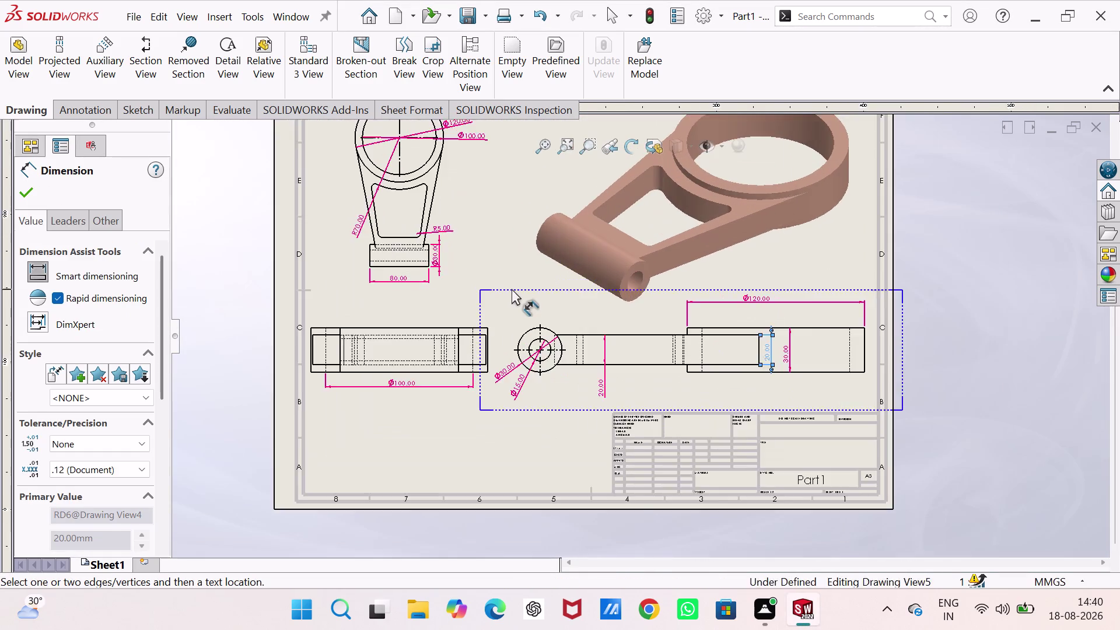
scroll(down, 3)
scroll(up, 3)
Save the drawing as Part1 in Adobe Portable Document Format (*.pdf).
scroll(down, 3)
key(ctrl+s)
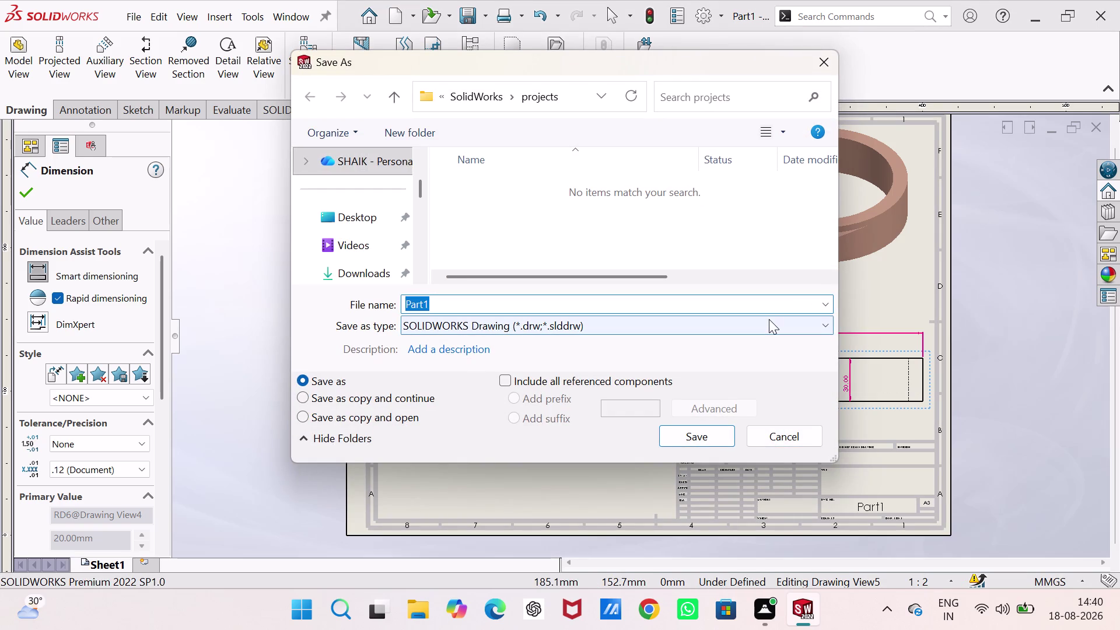
click(771, 324)
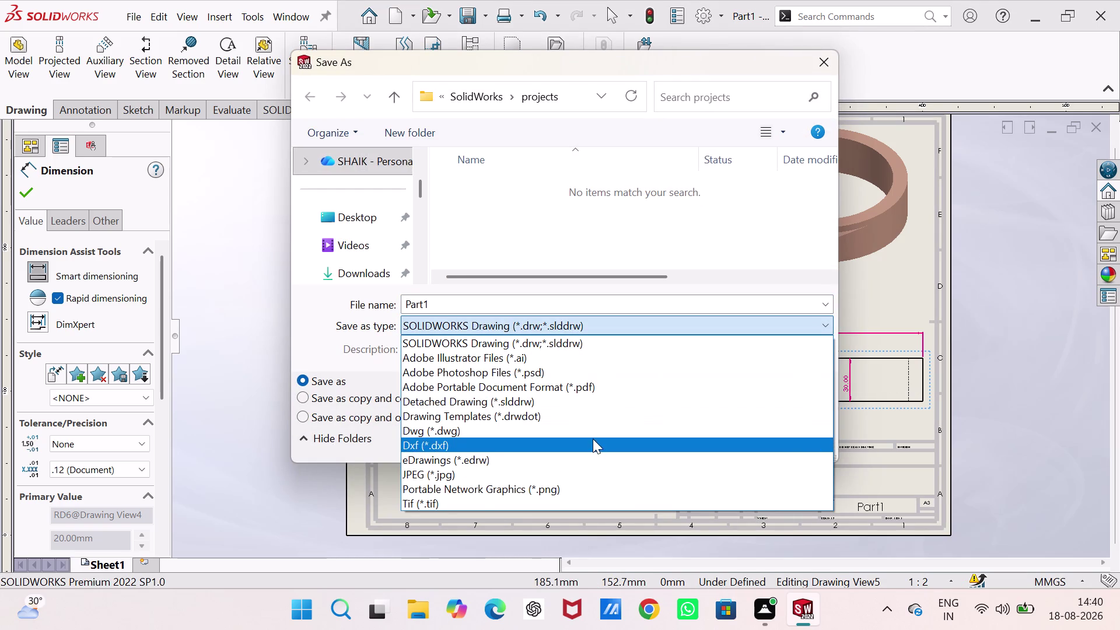
click(597, 386)
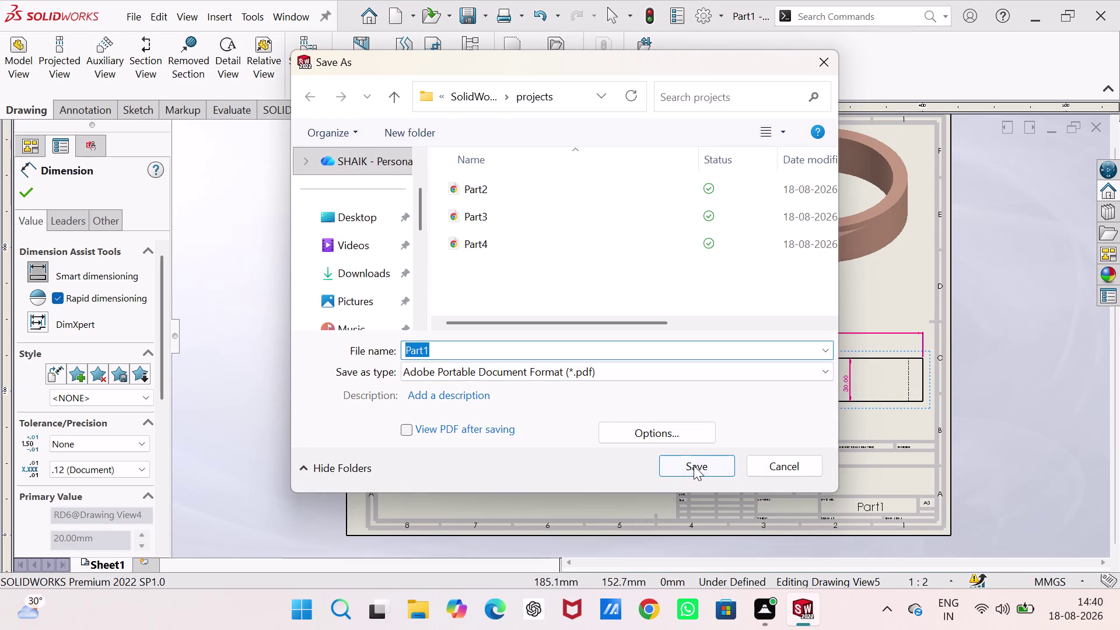
click(694, 466)
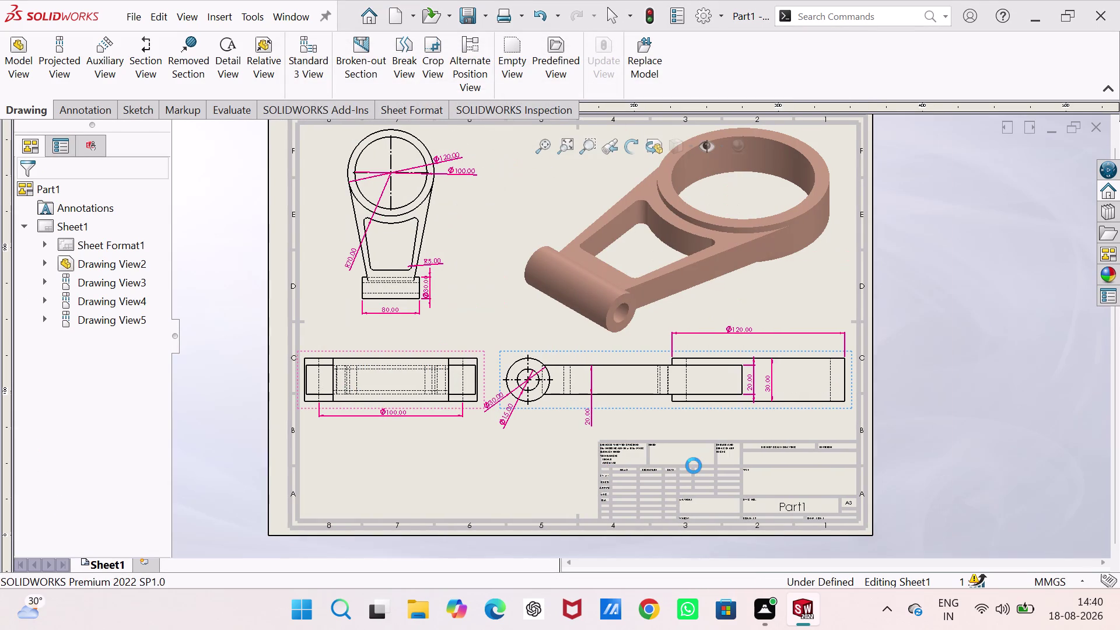